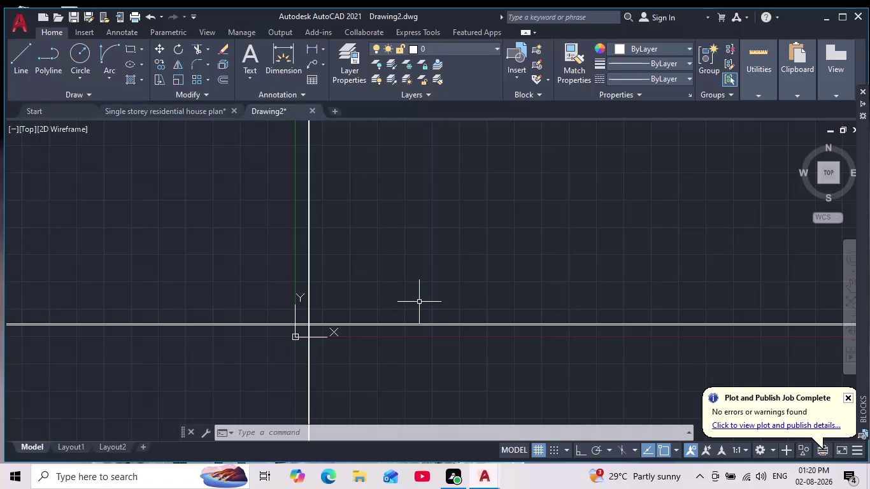
Offset the horizontal base line 7300 upward to create the opposite outer wall.
scroll(down, 3)
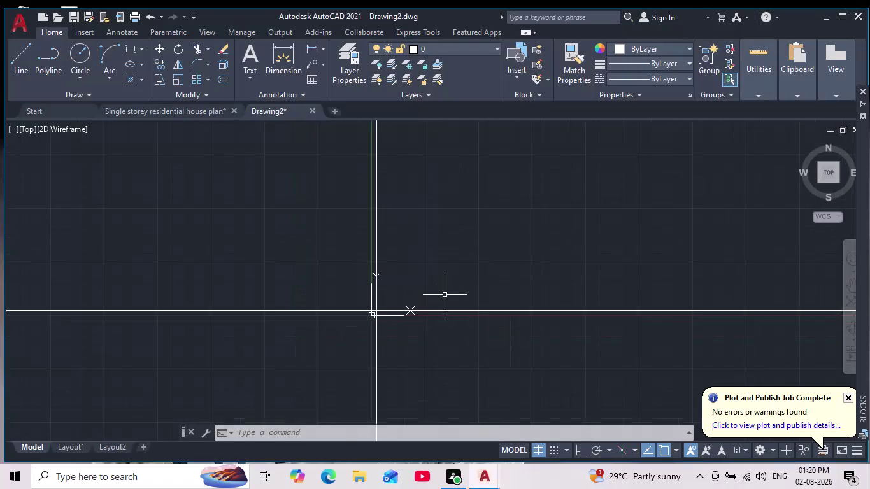
scroll(up, 3)
scroll(up, 3)
middle_drag(444, 293, 394, 293)
key(o)
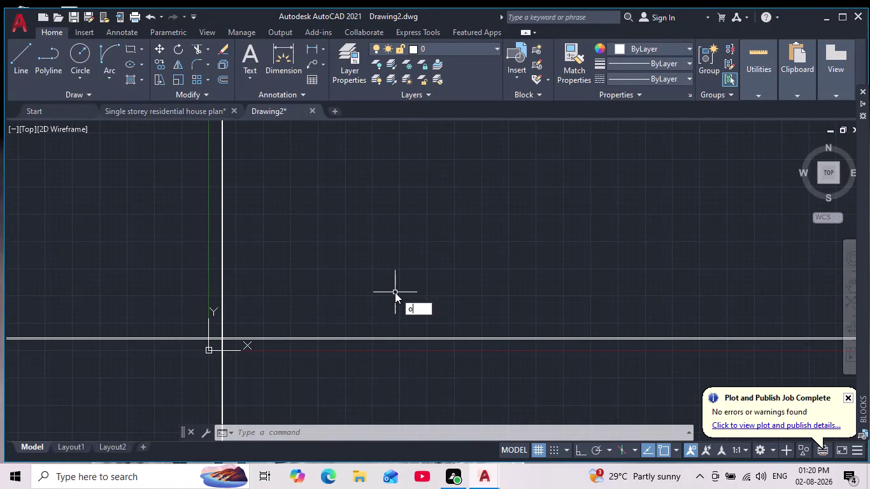
key(Return)
text(7.3)
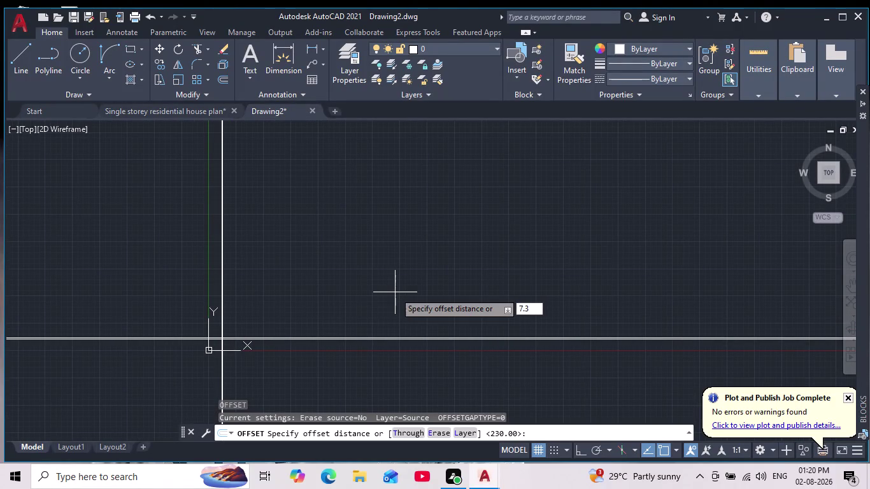
key(BackSpace)
key(BackSpace)
text(300)
key(Return)
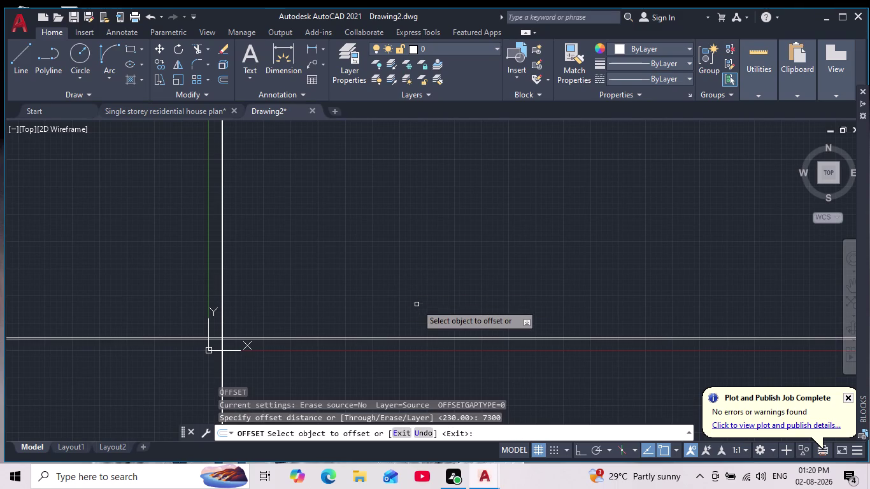
scroll(up, 3)
click(430, 383)
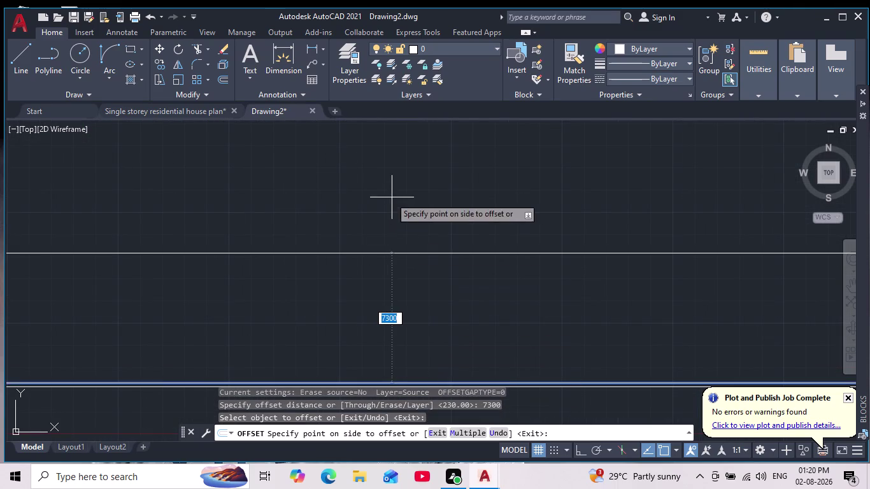
click(392, 201)
scroll(down, 3)
scroll(up, 3)
middle_drag(274, 237, 315, 262)
scroll(down, 3)
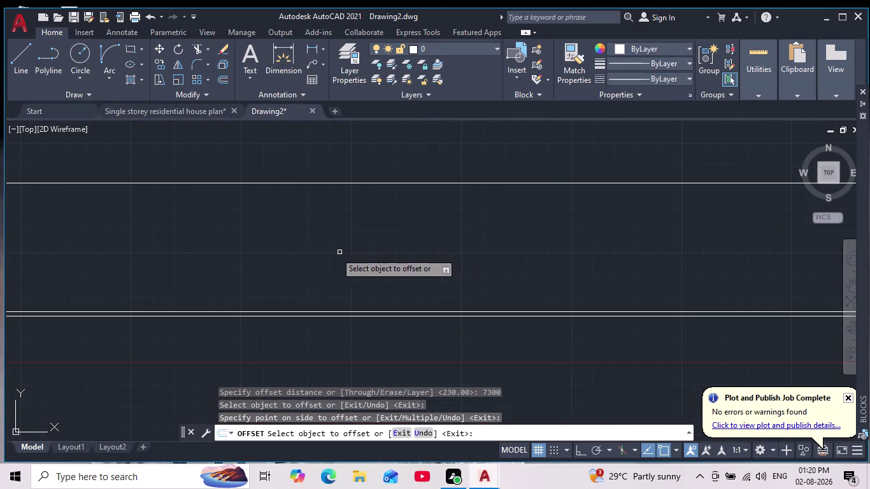
middle_drag(219, 251, 262, 252)
middle_drag(92, 263, 120, 271)
scroll(down, 3)
scroll(up, 3)
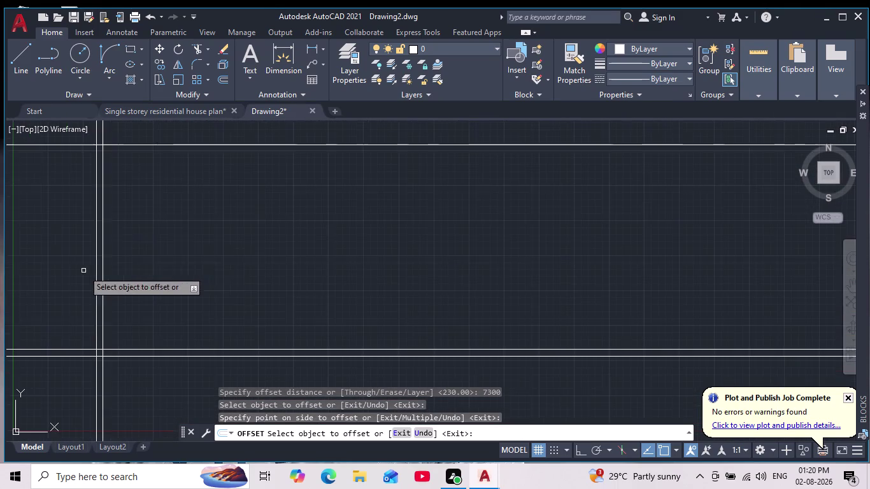
middle_drag(141, 239, 221, 224)
scroll(down, 3)
scroll(up, 3)
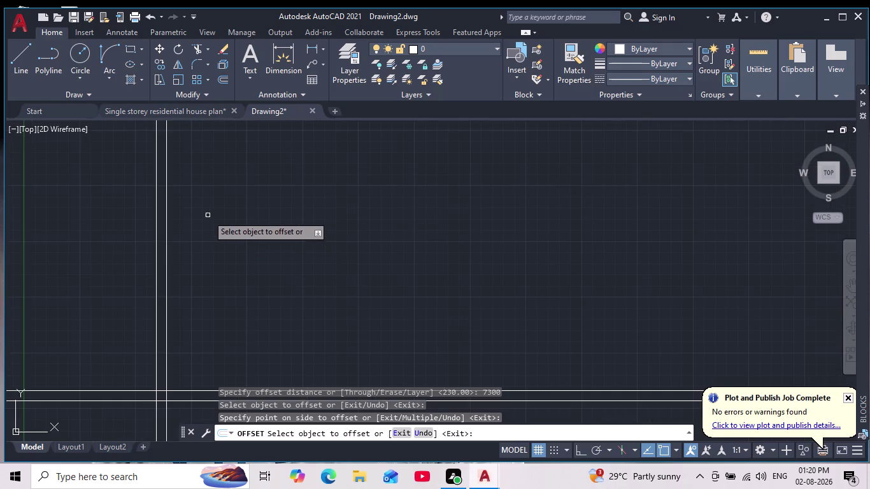
scroll(down, 3)
scroll(up, 3)
middle_drag(239, 214, 247, 256)
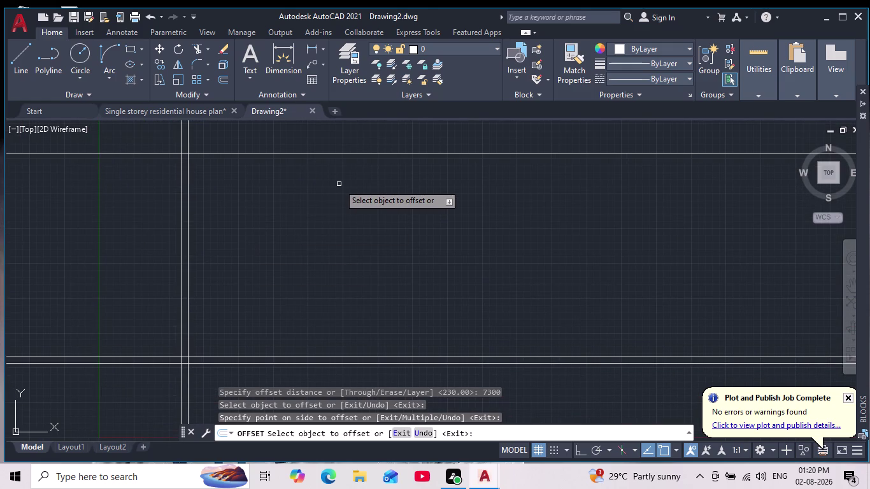
key(Return)
Offset the top wall line 230 inward to give the wall its thickness.
key(Return)
text(230)
key(Return)
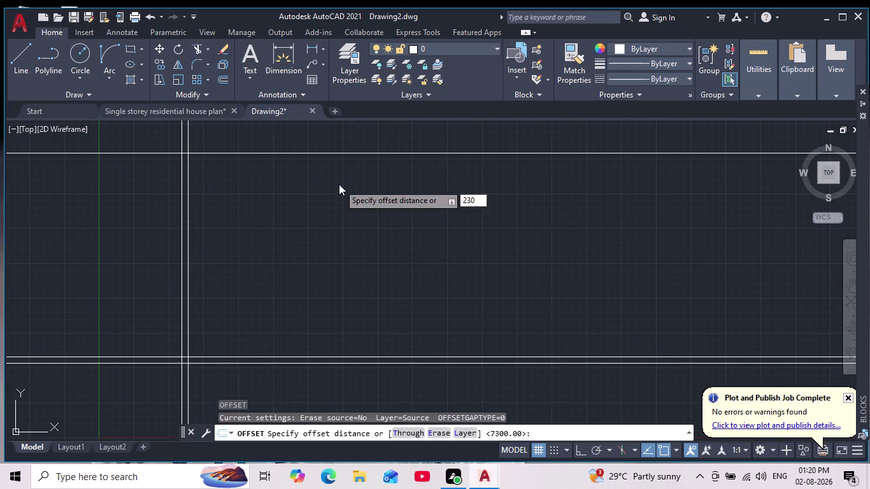
click(360, 153)
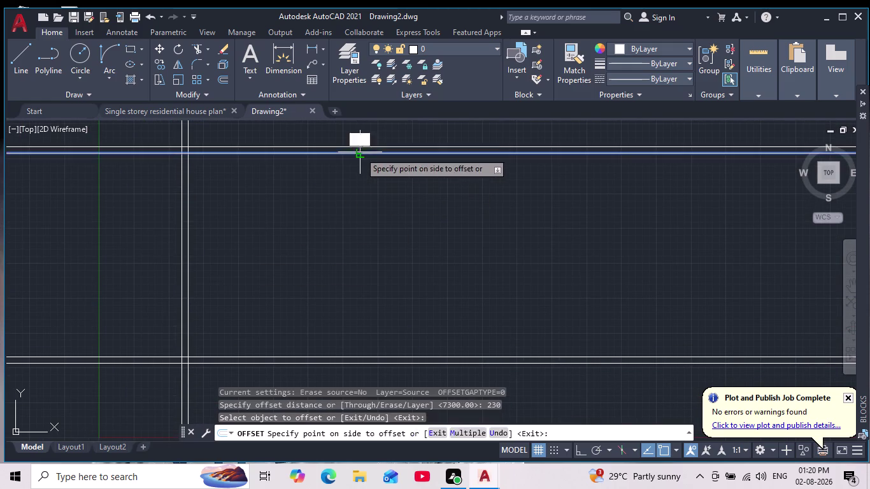
click(360, 137)
middle_drag(368, 160, 364, 223)
scroll(down, 3)
key(Escape)
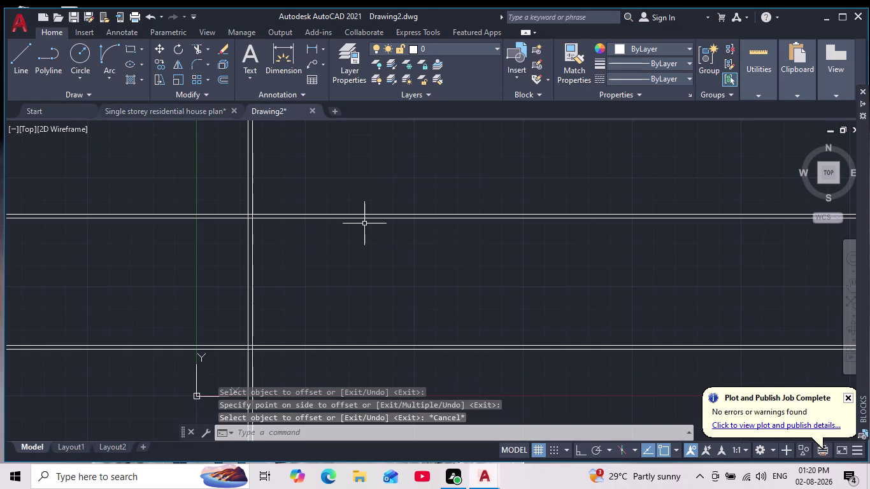
key(Escape)
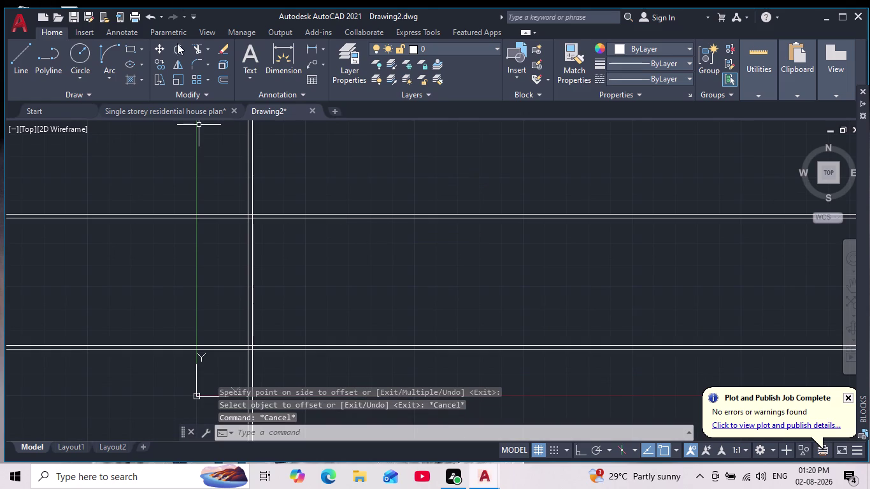
Fillet the inner and outer bottom-left wall corners with zero radius.
click(196, 64)
middle_click(189, 52)
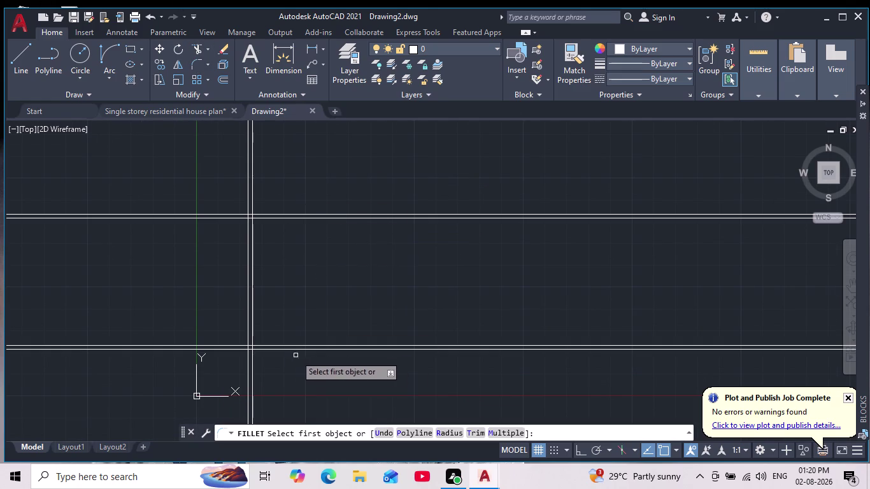
scroll(up, 3)
click(214, 347)
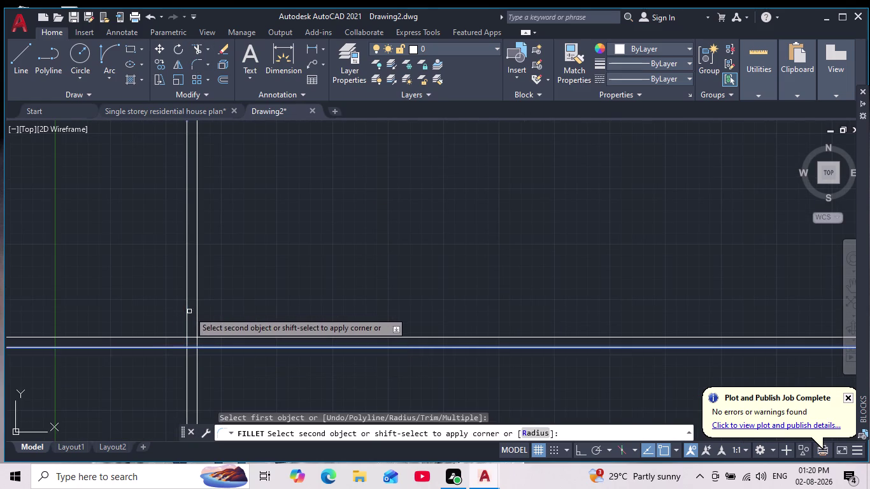
click(188, 310)
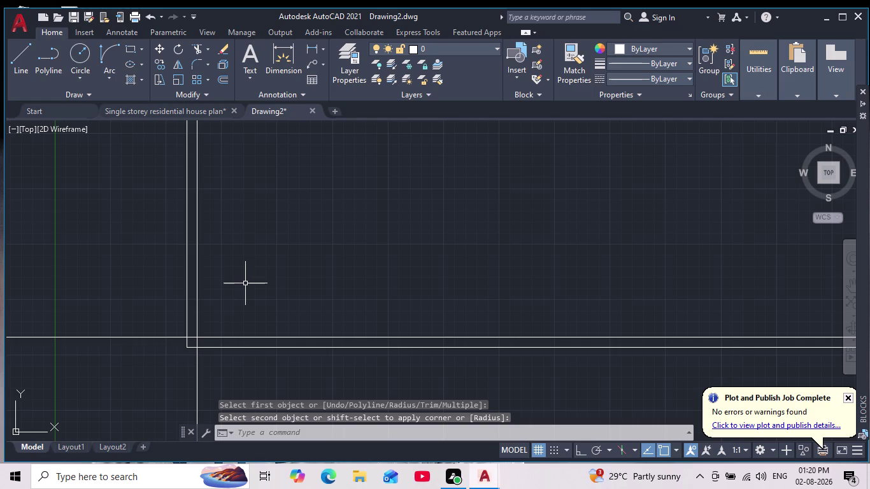
key(space)
click(239, 338)
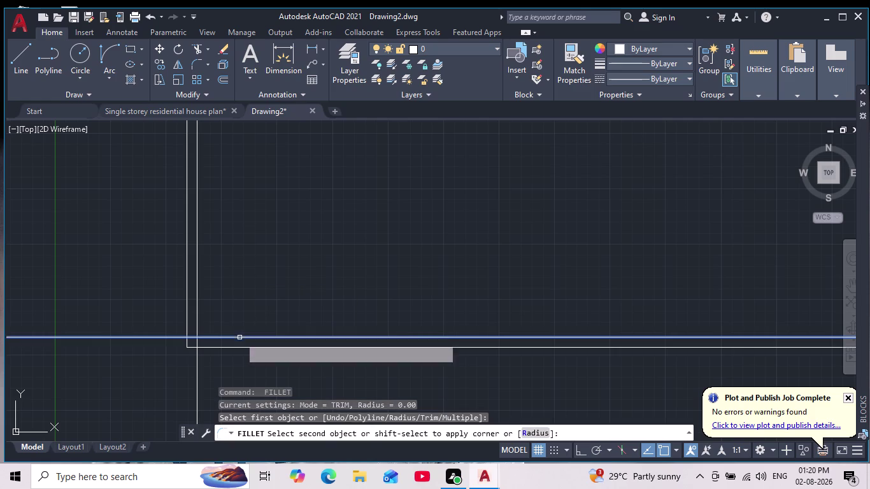
click(195, 300)
Fillet the outer and inner top-left wall corners with zero radius.
middle_drag(229, 277, 245, 348)
scroll(down, 3)
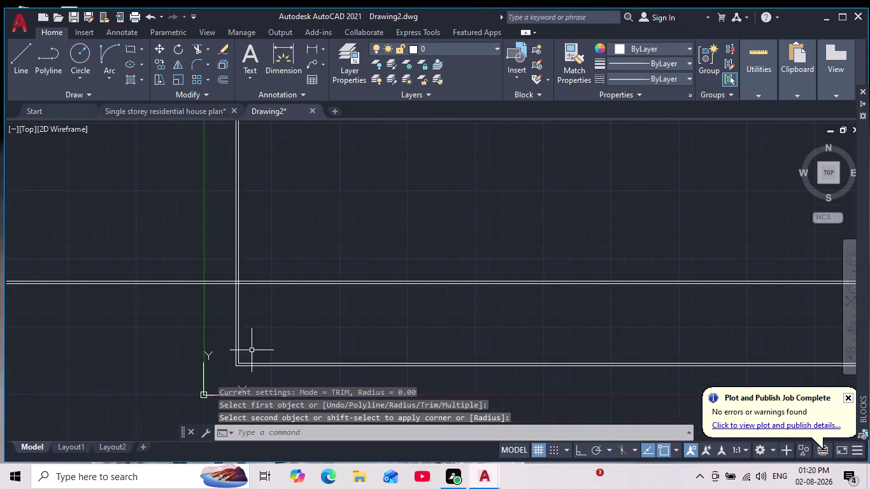
scroll(up, 3)
key(space)
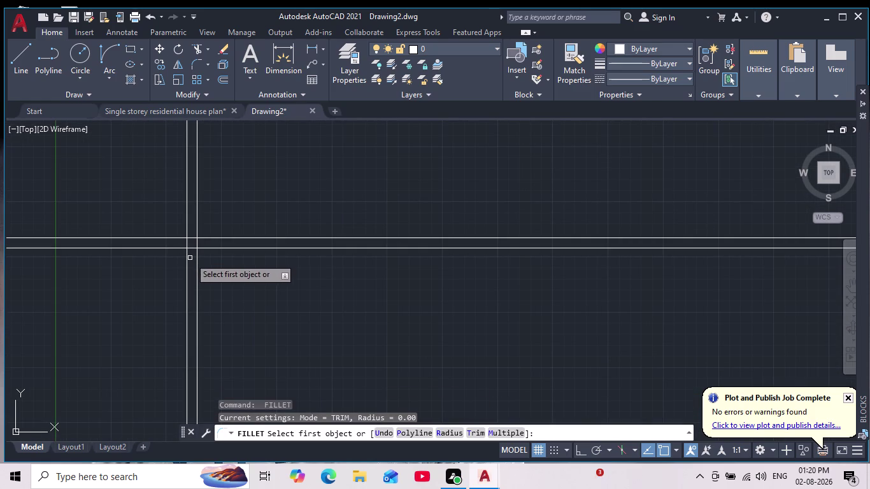
click(187, 265)
click(214, 238)
key(space)
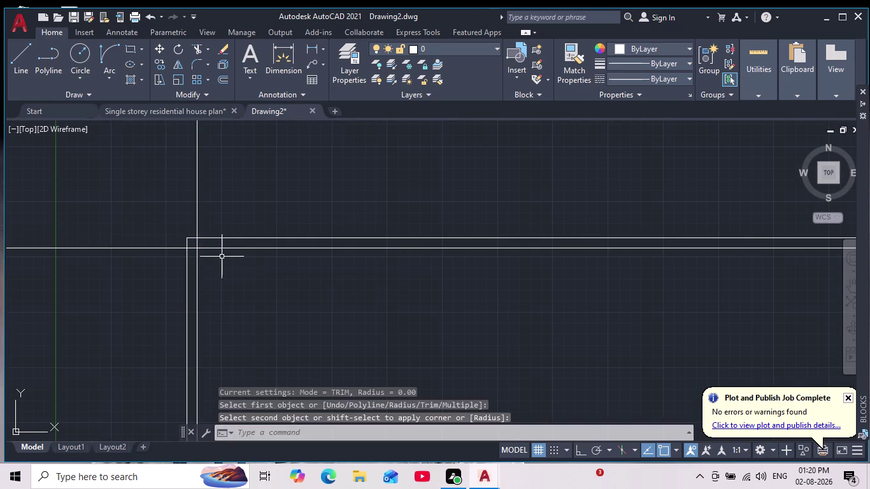
click(196, 264)
click(211, 247)
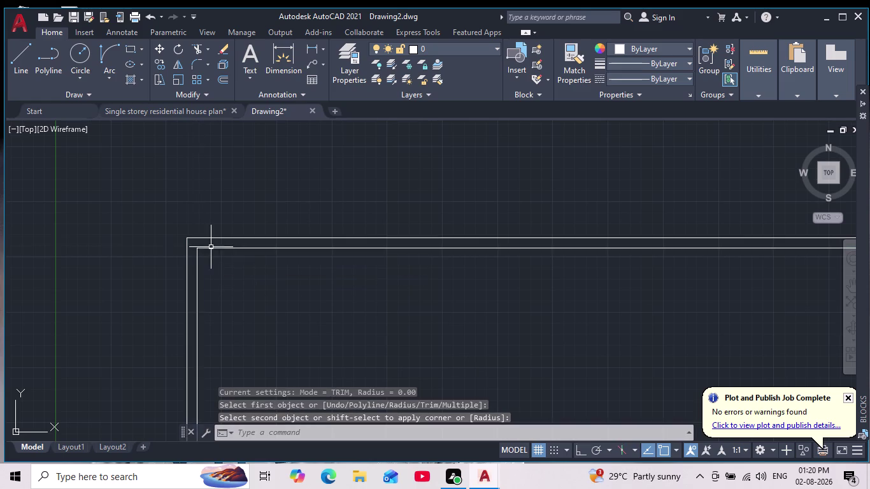
Exit Fillet and bring the whole double-wall outline into view.
scroll(up, 3)
scroll(down, 3)
scroll(up, 3)
middle_drag(299, 284, 285, 273)
scroll(down, 3)
scroll(down, 3)
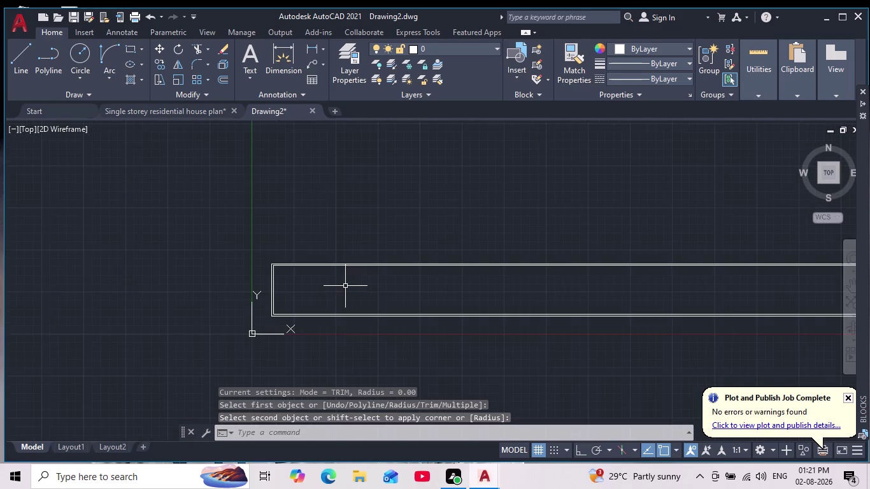
middle_drag(345, 286, 338, 265)
scroll(up, 3)
key(Escape)
key(Escape)
scroll(down, 3)
scroll(up, 3)
middle_drag(297, 279, 364, 238)
scroll(down, 3)
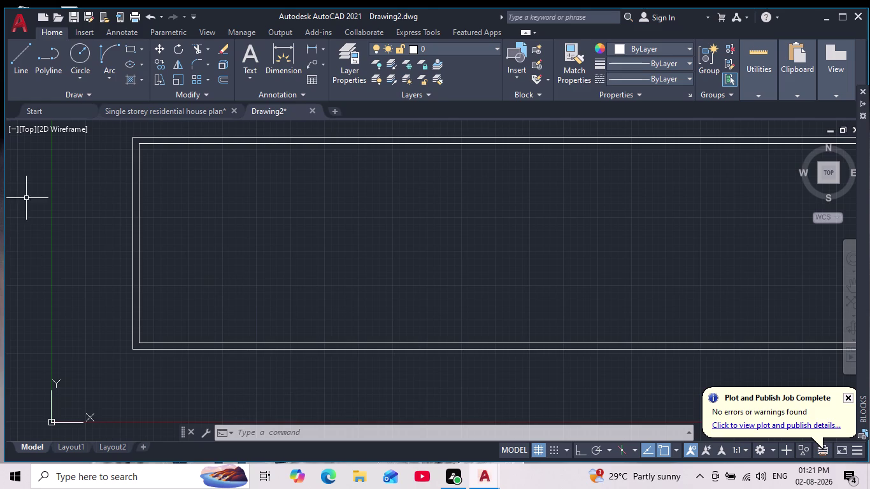
click(16, 61)
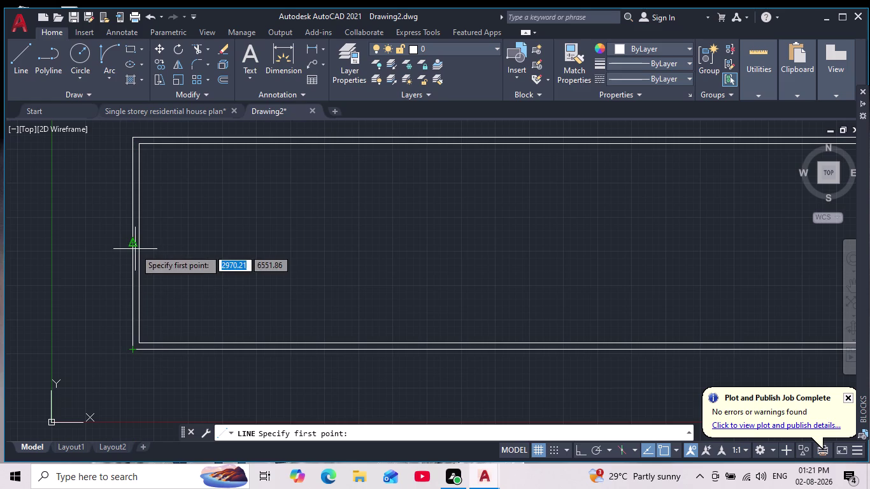
Draw a horizontal line from the left wall, 6100 above the bottom-left corner, with Ortho on.
click(131, 352)
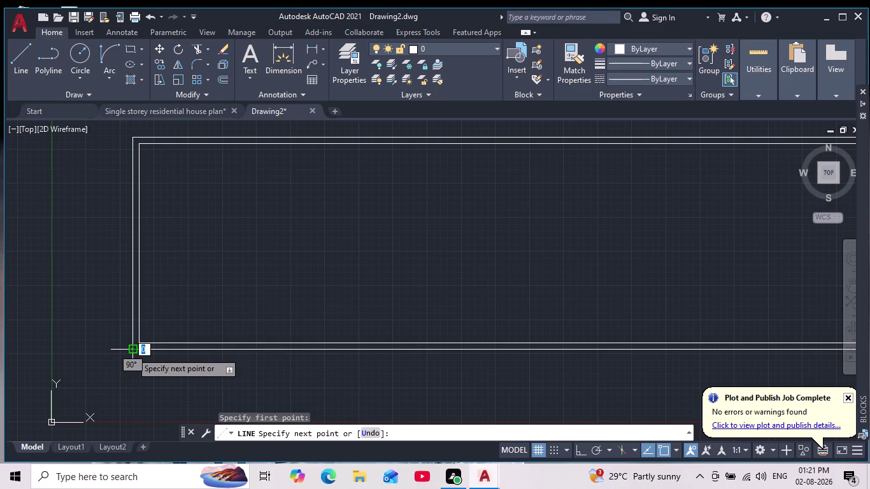
key(Escape)
key(Escape)
key(space)
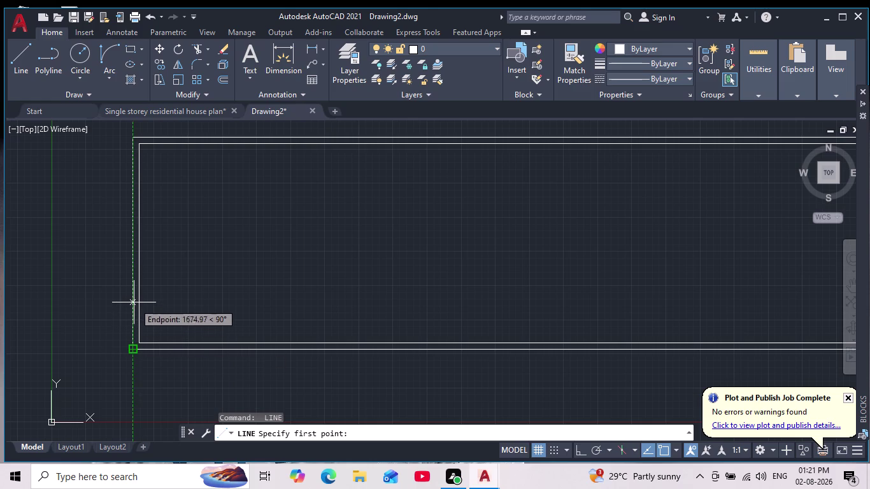
text(6100)
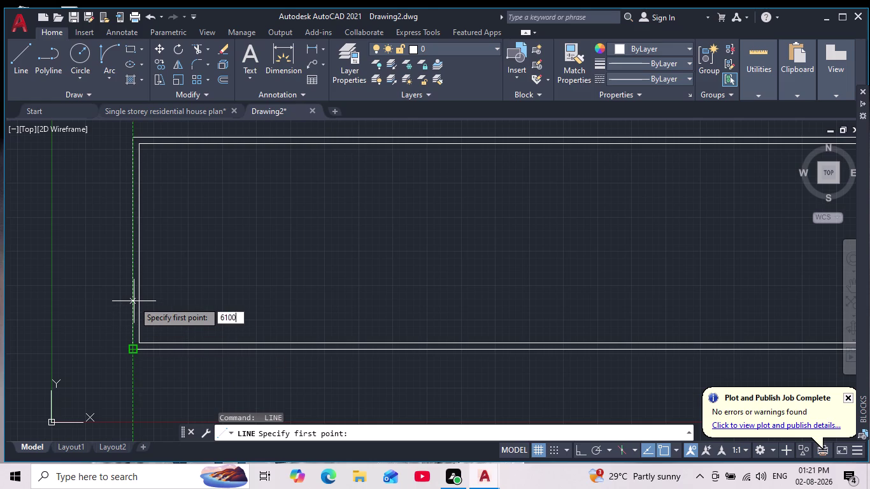
key(Return)
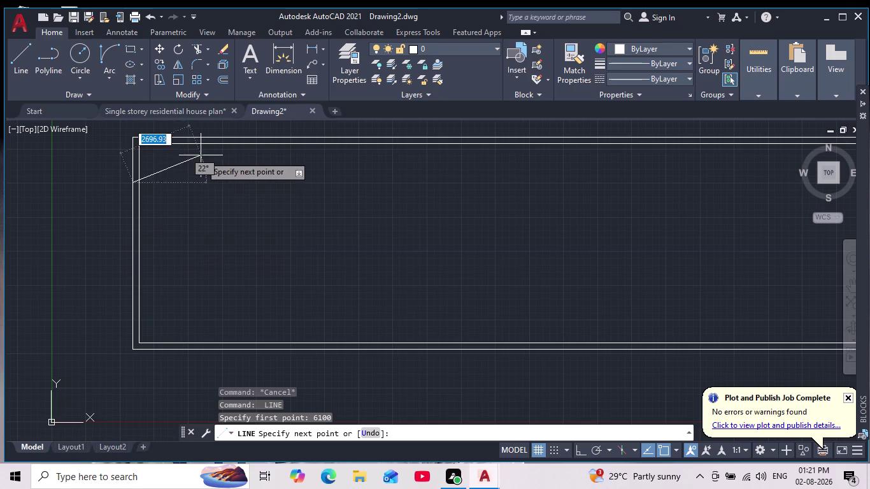
click(581, 448)
scroll(down, 3)
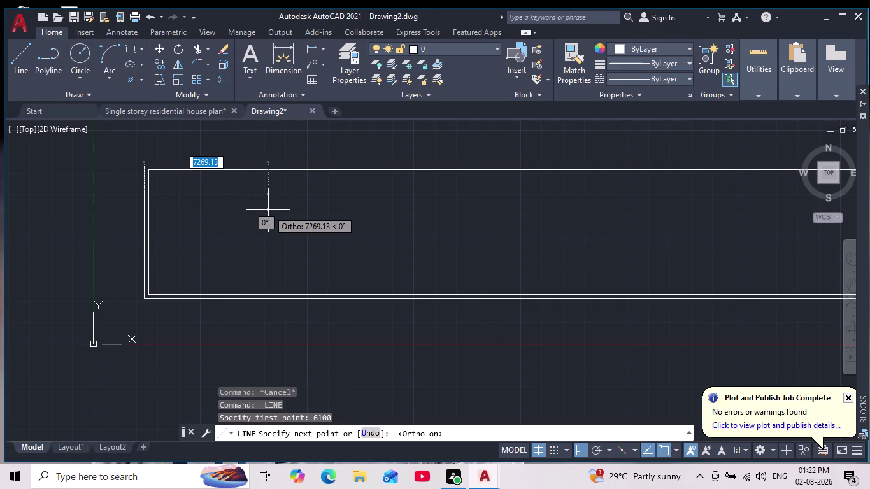
click(318, 192)
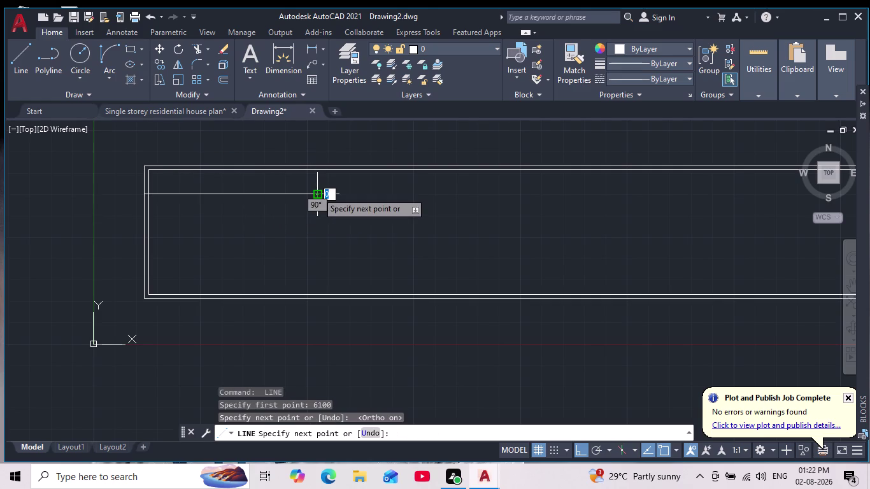
Offset the short horizontal wall line 115 downward to double it.
key(Escape)
key(o)
key(Return)
text(1)
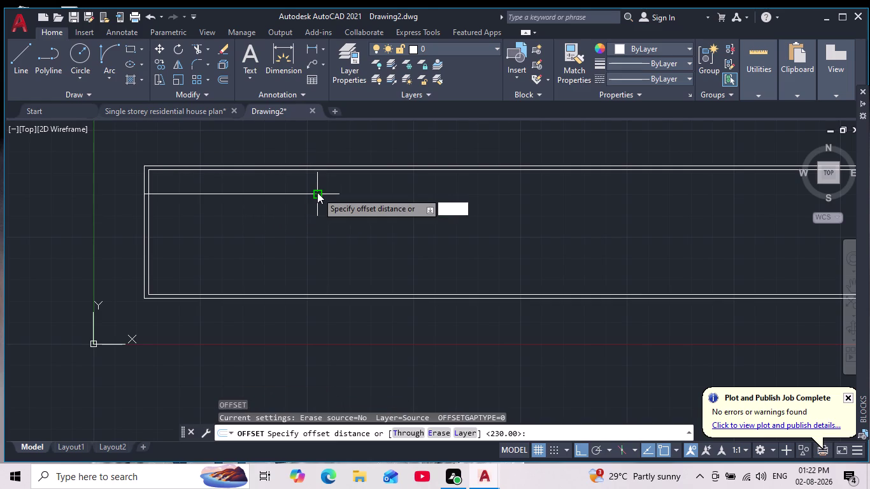
text(15)
key(Return)
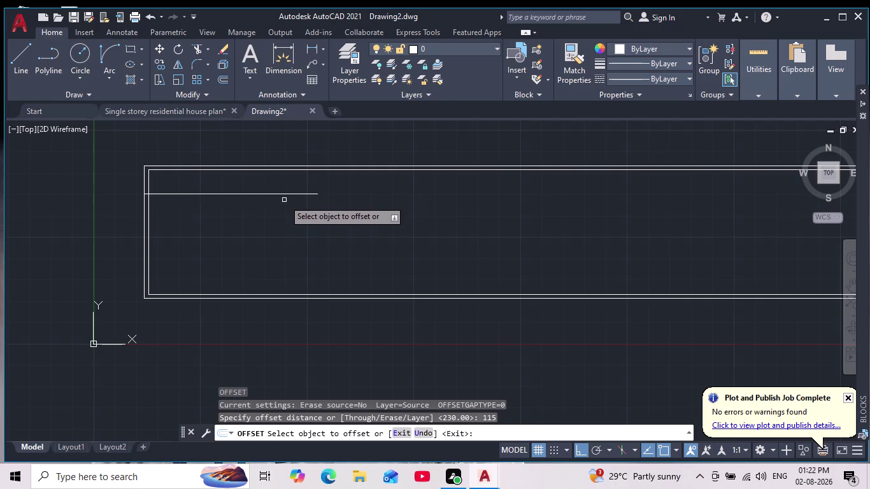
click(281, 194)
click(290, 212)
scroll(down, 3)
scroll(up, 3)
key(Escape)
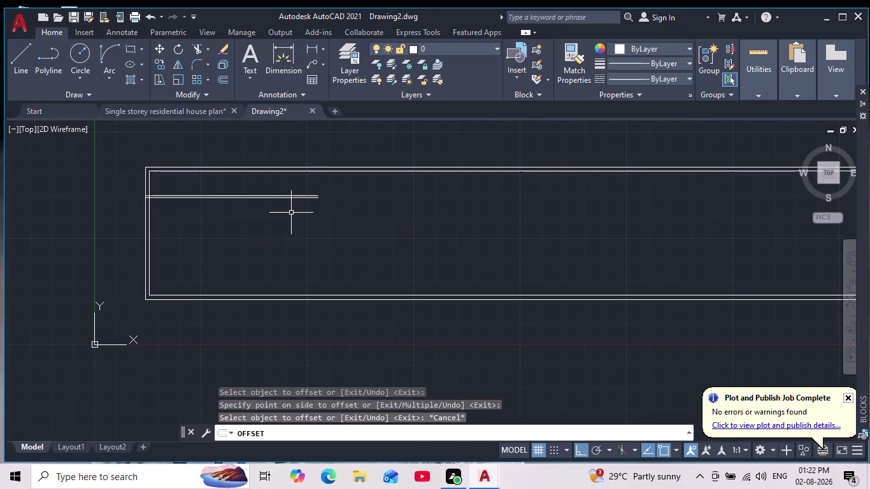
key(Escape)
key(Escape)
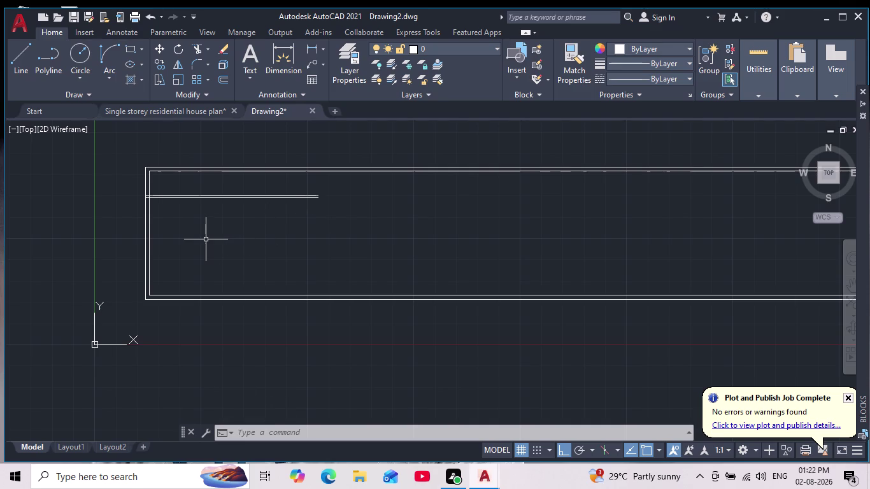
Offset the inner left wall 3053 to the right for a vertical interior wall.
key(o)
key(Return)
key(3)
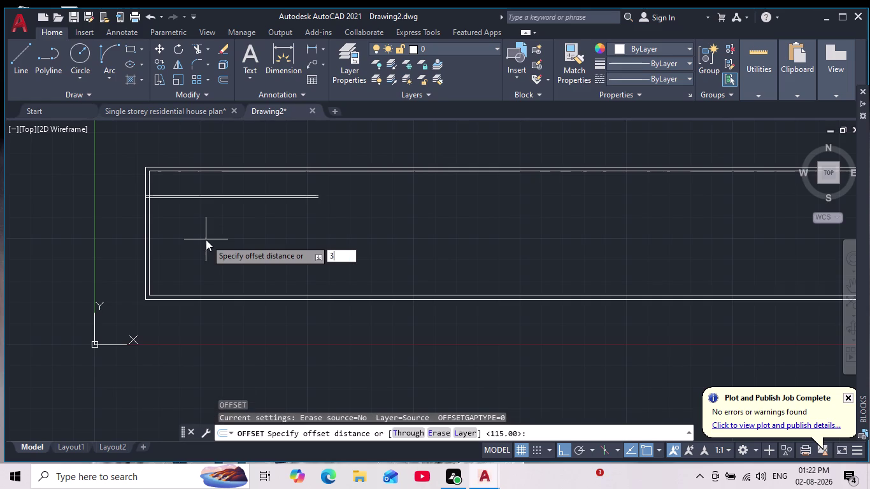
text(053)
key(Return)
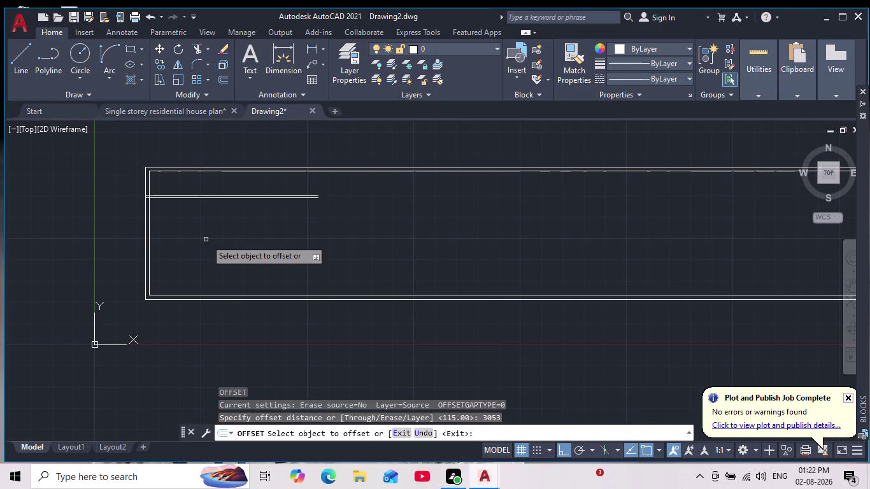
click(144, 273)
scroll(up, 3)
middle_drag(254, 257, 266, 257)
scroll(down, 3)
click(258, 258)
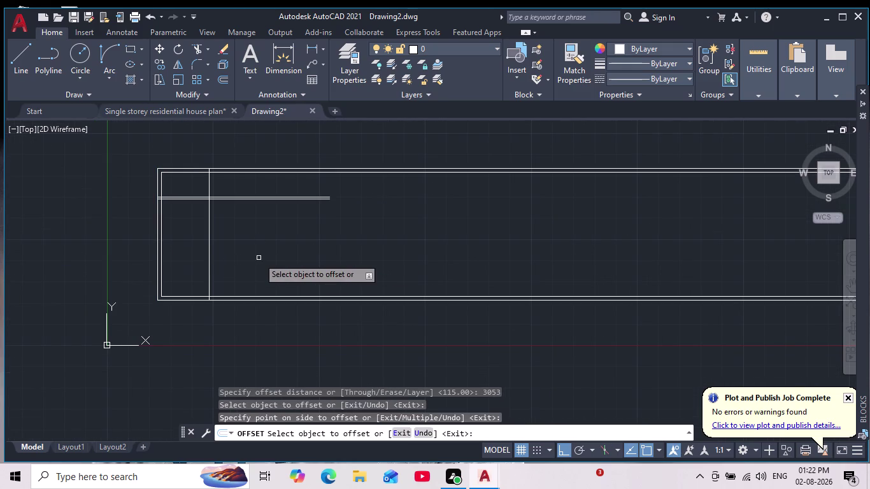
scroll(up, 3)
middle_drag(246, 258, 287, 249)
scroll(down, 3)
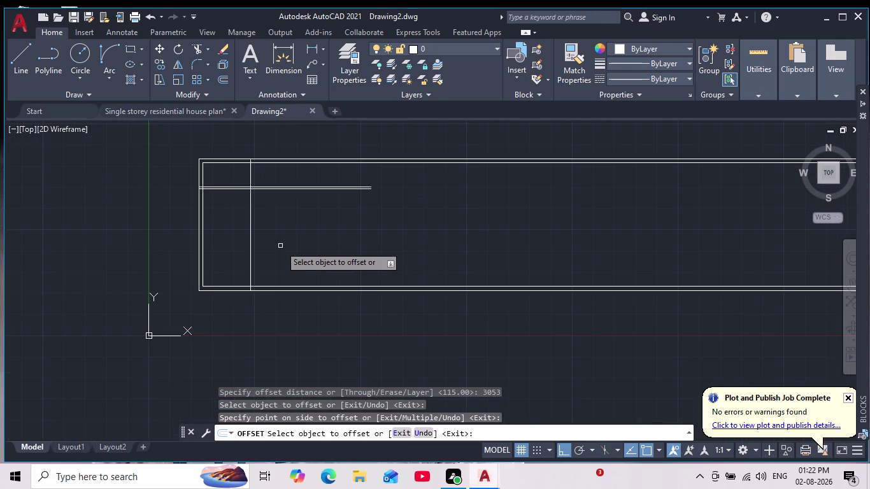
scroll(up, 3)
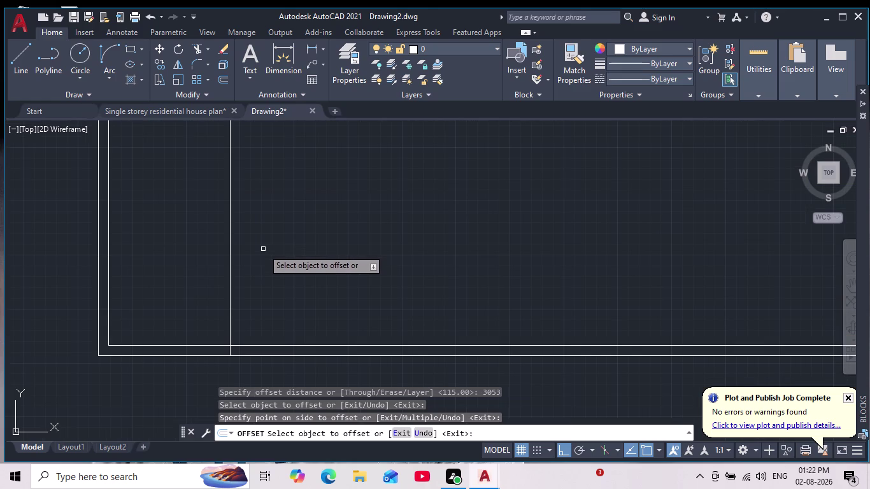
Offset the new vertical wall line 115 to make it a double wall.
key(Escape)
key(Return)
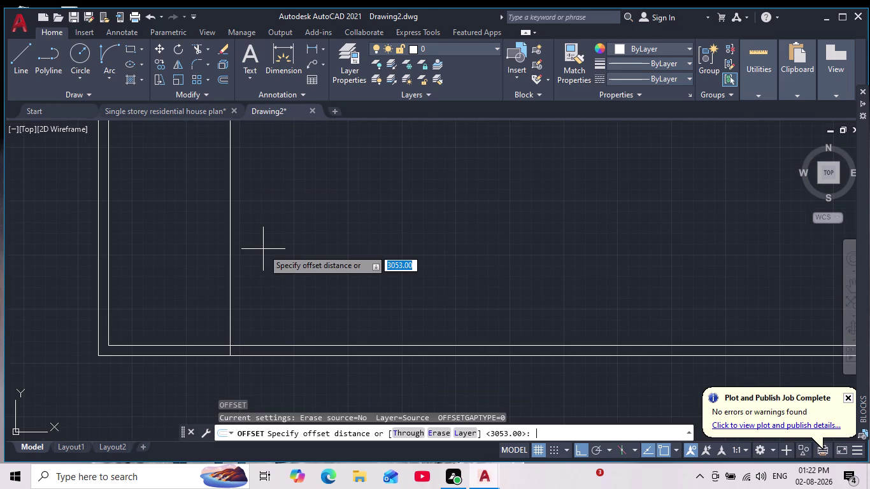
text(115)
key(Return)
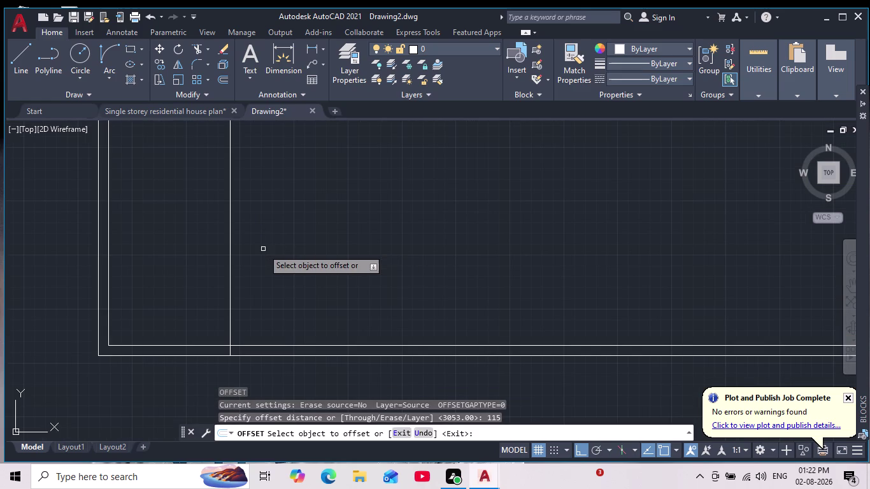
click(229, 303)
click(214, 304)
scroll(down, 3)
scroll(up, 3)
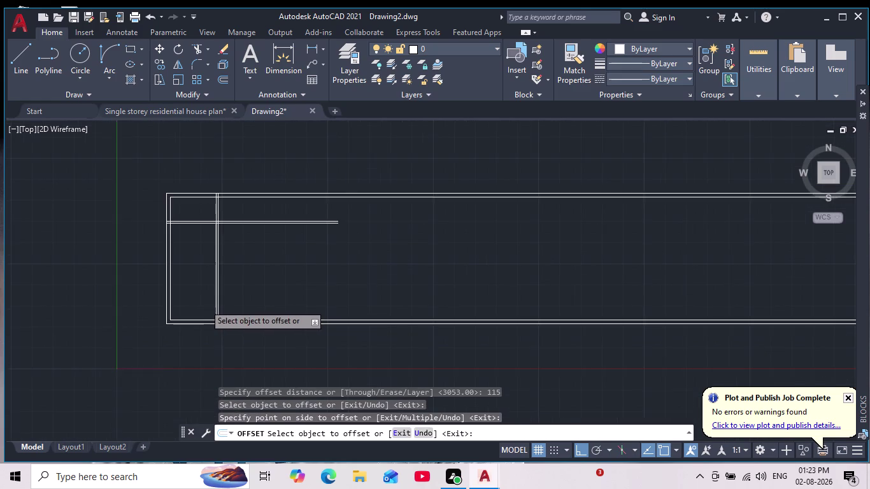
key(Escape)
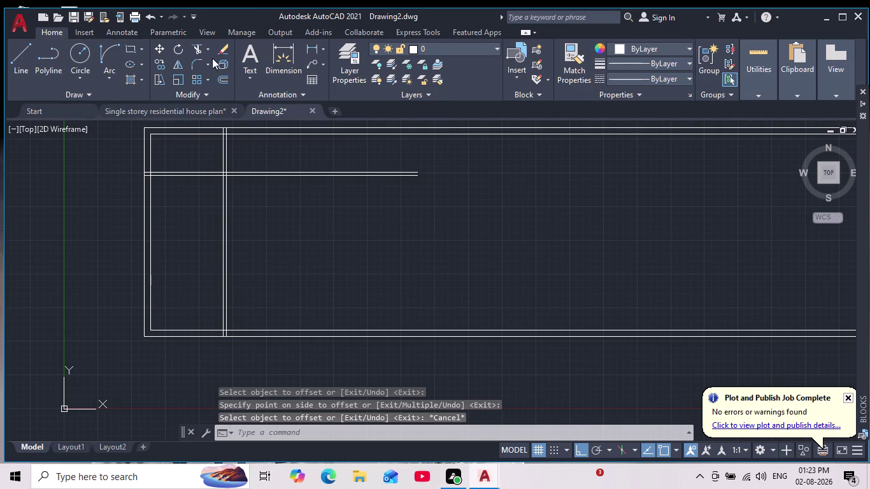
Trim the overlapping wall lines at the left-end interior wall junctions using fence cuts.
click(200, 48)
scroll(up, 3)
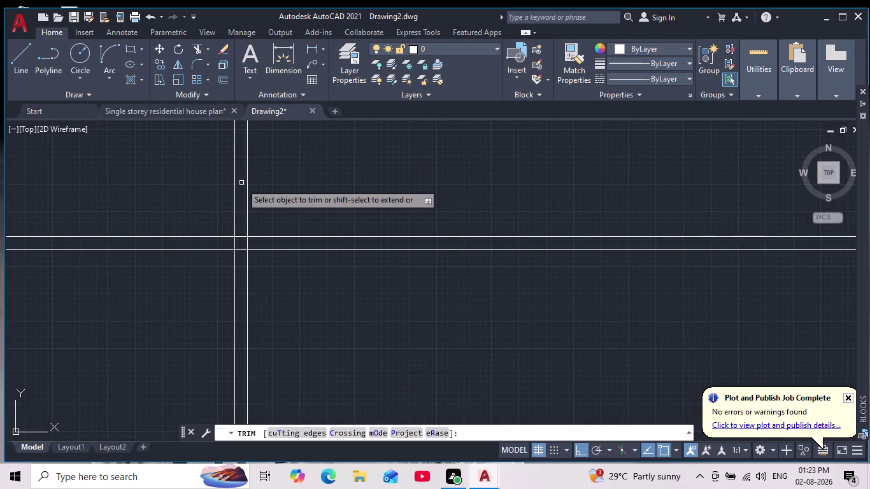
drag(283, 222, 296, 259)
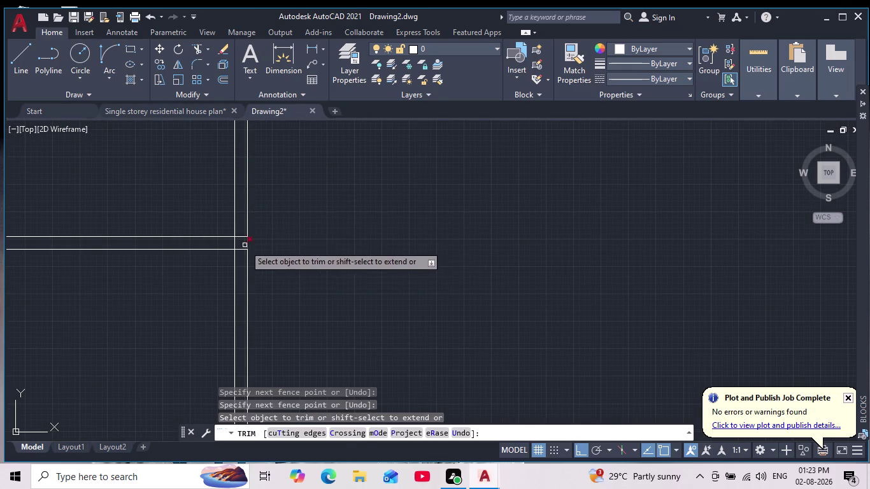
scroll(up, 3)
drag(236, 213, 248, 308)
drag(195, 252, 205, 244)
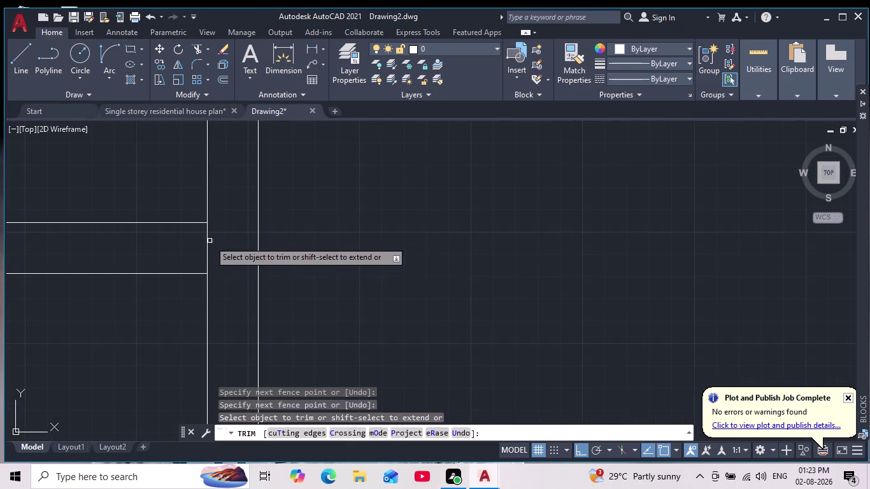
drag(209, 240, 195, 249)
scroll(down, 3)
middle_drag(286, 254, 288, 234)
scroll(down, 3)
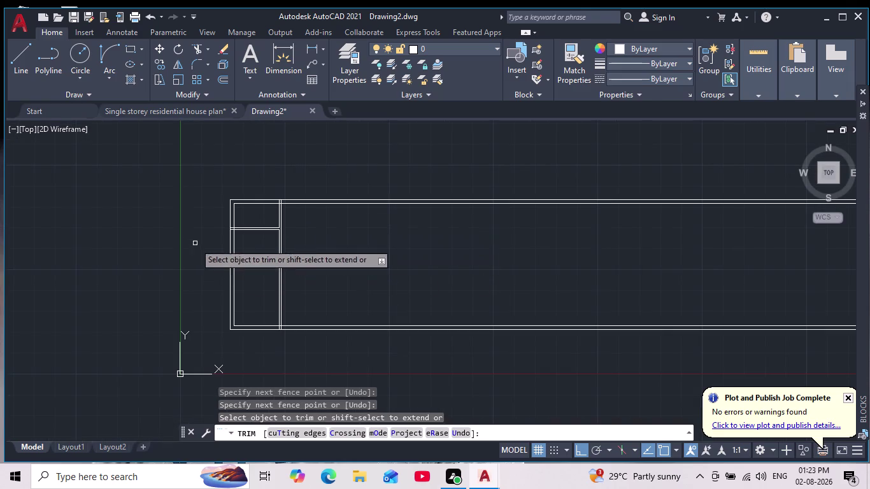
scroll(up, 3)
scroll(up, 3)
drag(189, 277, 200, 359)
drag(203, 324, 205, 324)
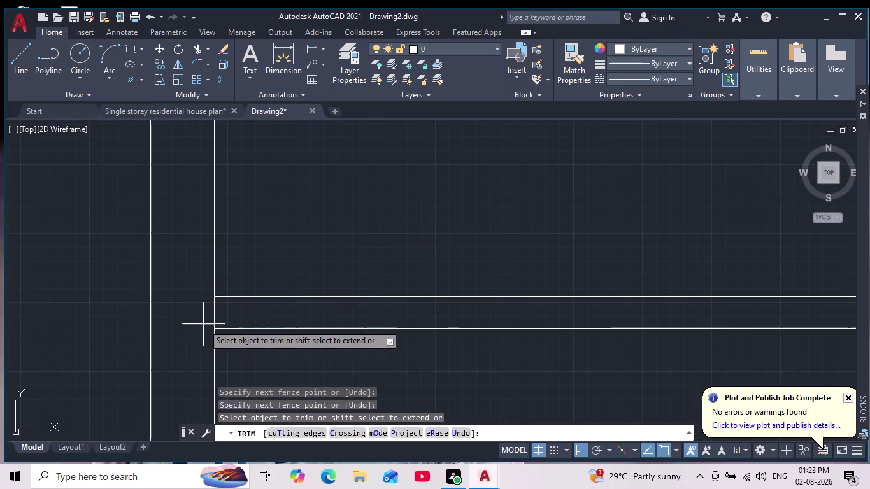
drag(204, 323, 240, 314)
scroll(down, 3)
scroll(up, 3)
drag(488, 166, 494, 165)
click(381, 188)
drag(410, 194, 410, 225)
scroll(down, 3)
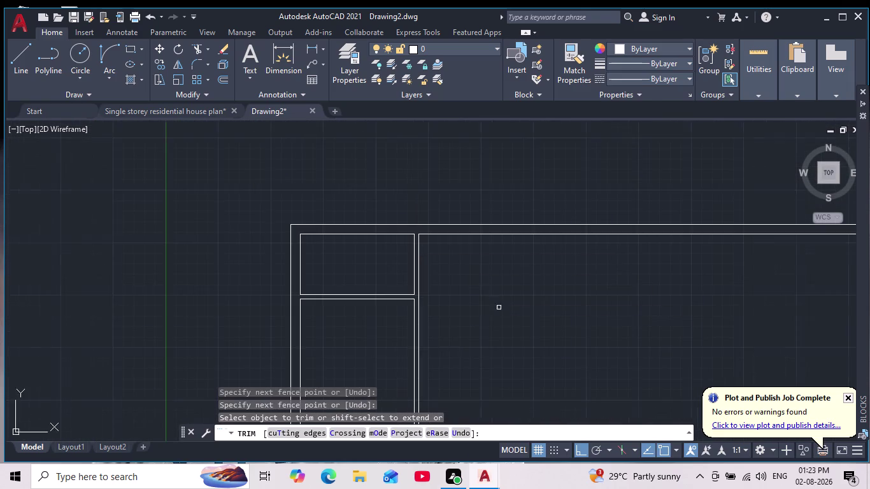
Trim the crossing lines where the interior wall meets the bottom outer wall.
middle_drag(498, 308, 452, 193)
middle_drag(419, 286, 424, 234)
scroll(down, 3)
scroll(up, 3)
scroll(up, 3)
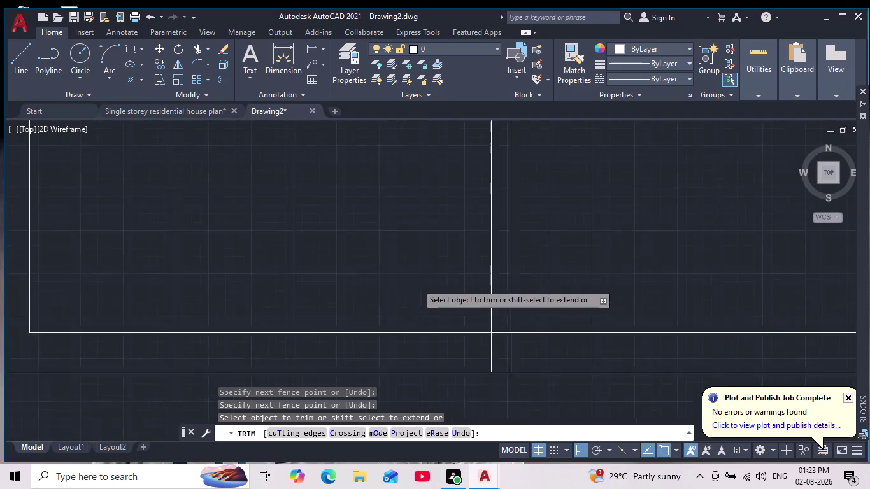
scroll(up, 3)
middle_drag(542, 352, 442, 220)
drag(407, 259, 515, 261)
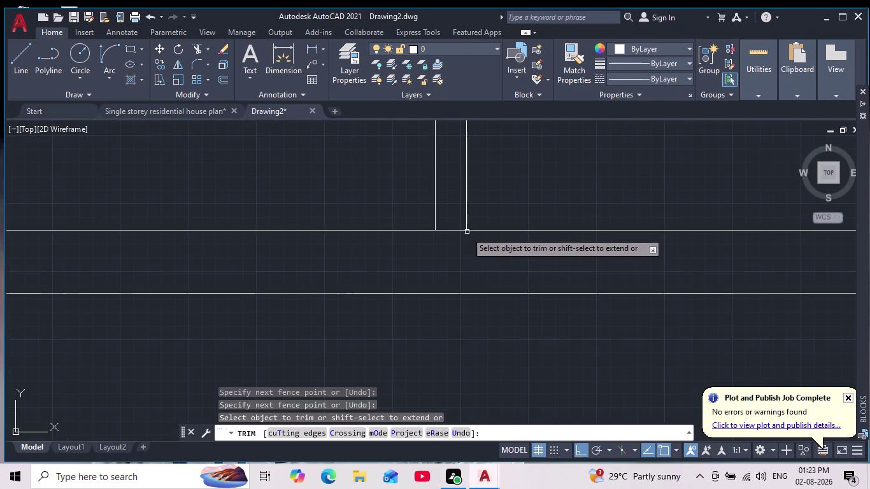
drag(449, 221, 451, 248)
scroll(down, 3)
Review the whole left end of the plan and end the trim command.
middle_drag(470, 364, 468, 378)
scroll(down, 3)
scroll(down, 3)
middle_drag(478, 235, 479, 234)
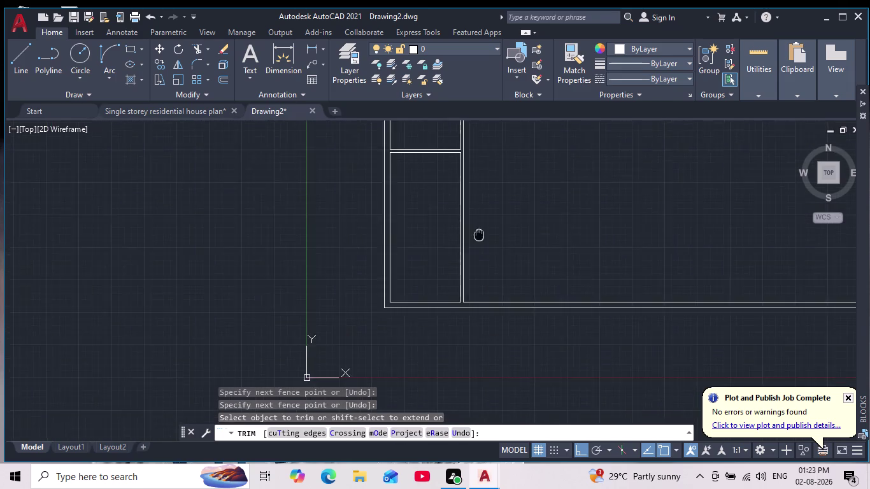
middle_drag(479, 234, 421, 296)
scroll(down, 3)
scroll(up, 3)
scroll(up, 3)
scroll(down, 3)
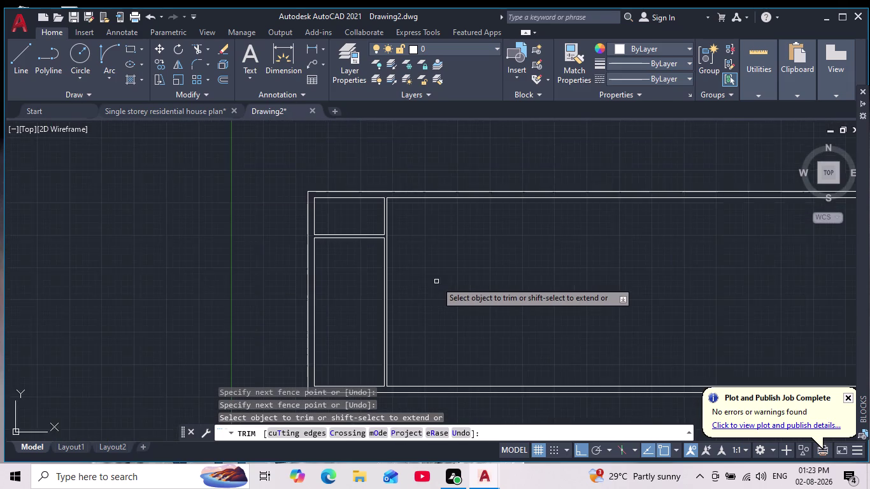
middle_drag(432, 272, 413, 245)
scroll(down, 3)
scroll(up, 3)
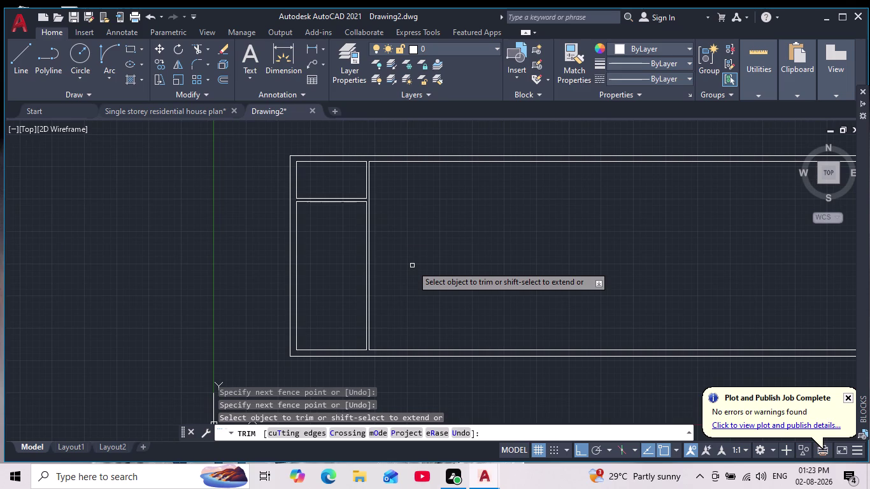
key(Escape)
key(Escape)
scroll(down, 3)
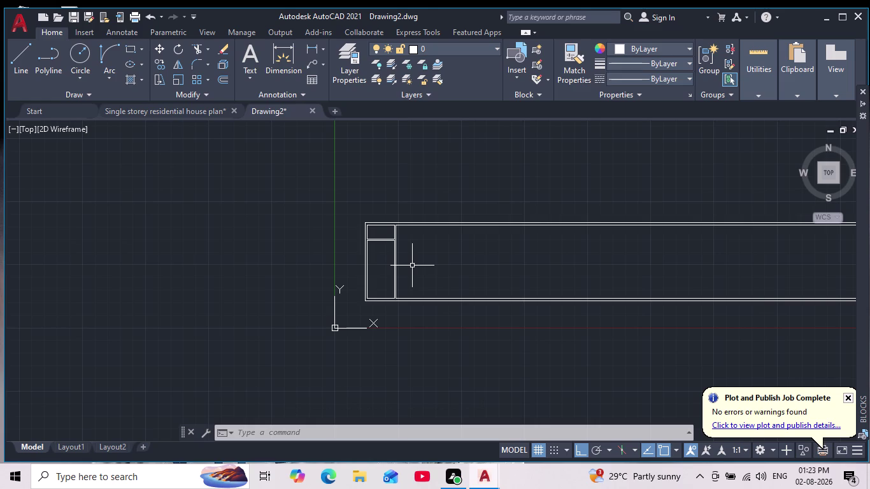
Offset the lower room's top wall line 1000 units downward.
scroll(up, 3)
scroll(up, 3)
middle_drag(329, 250, 329, 233)
scroll(down, 3)
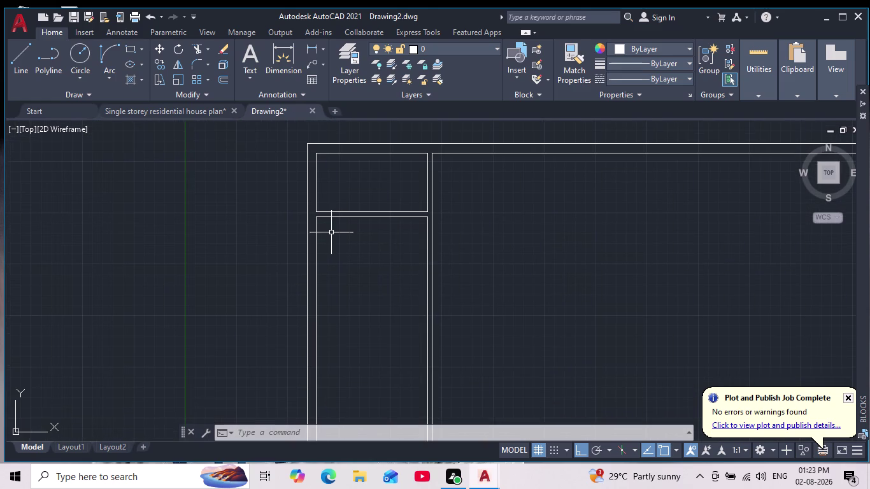
key(o)
key(Return)
text(10)
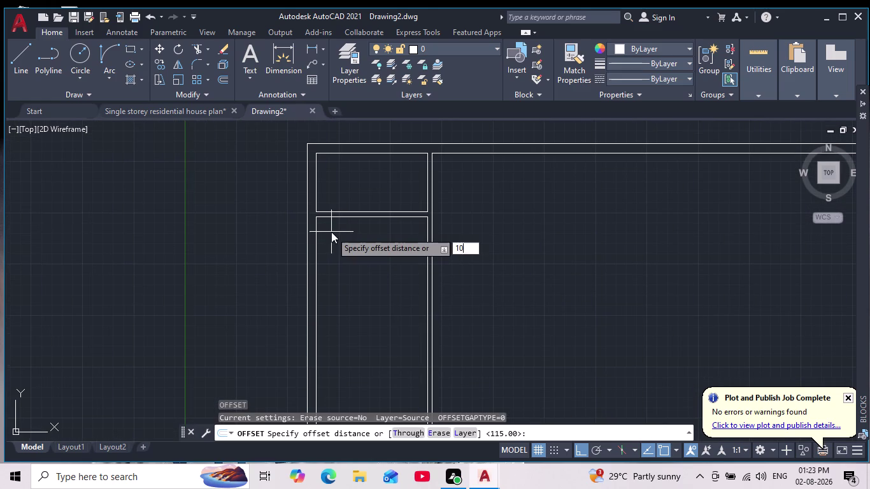
text(00)
key(Return)
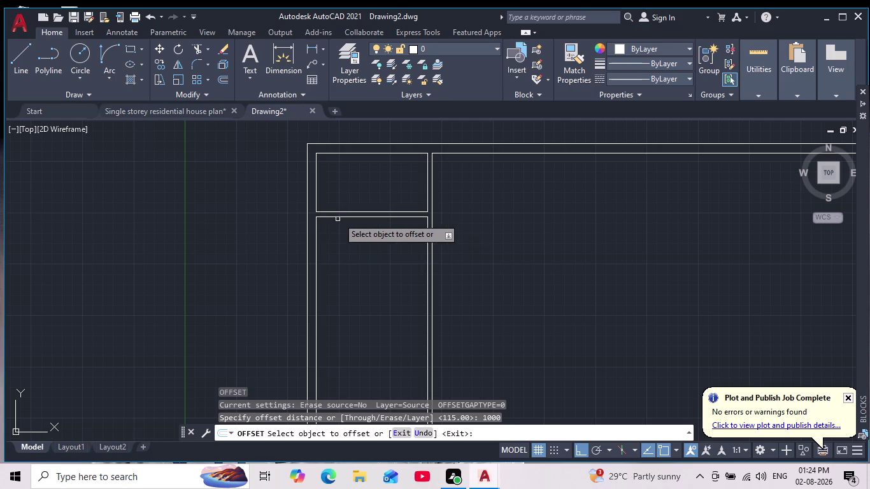
click(334, 215)
click(347, 286)
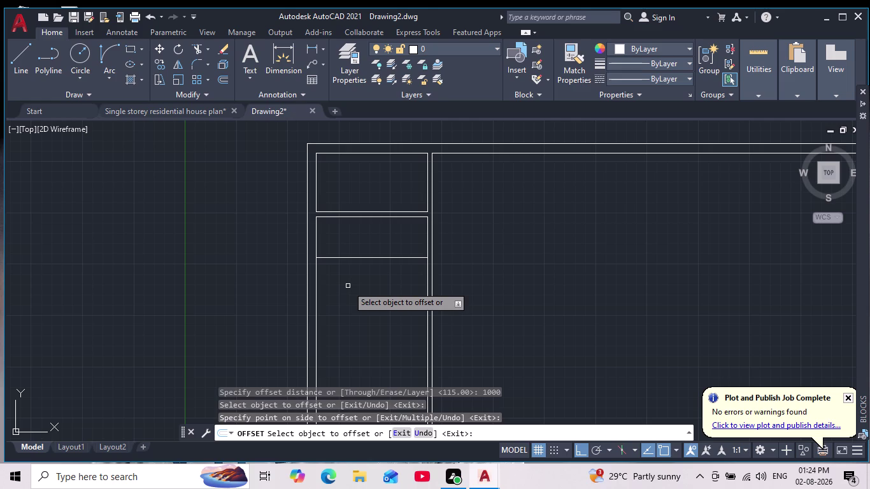
key(Return)
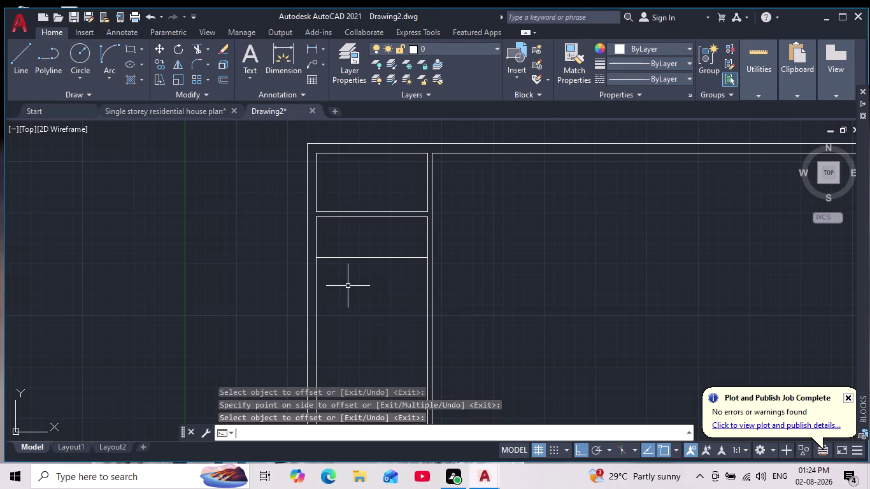
Offset the new line by 115 to create the thin double wall.
key(Return)
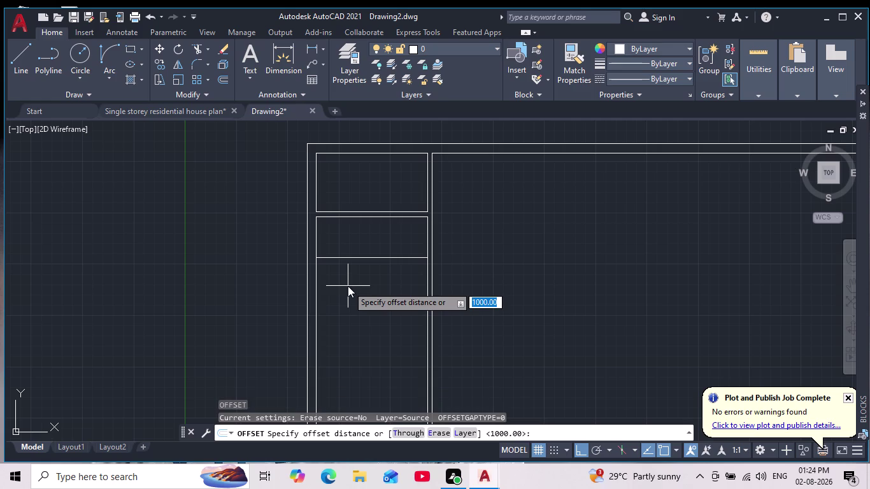
text(115)
key(Return)
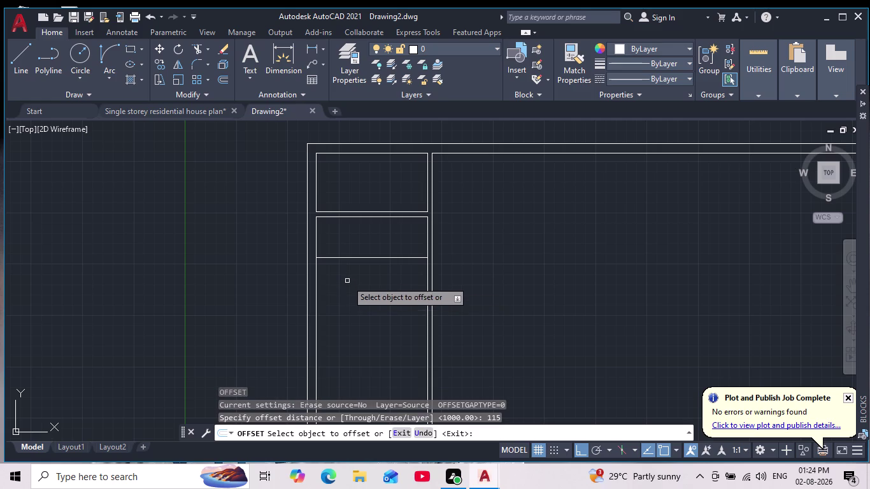
click(363, 259)
click(362, 266)
scroll(down, 3)
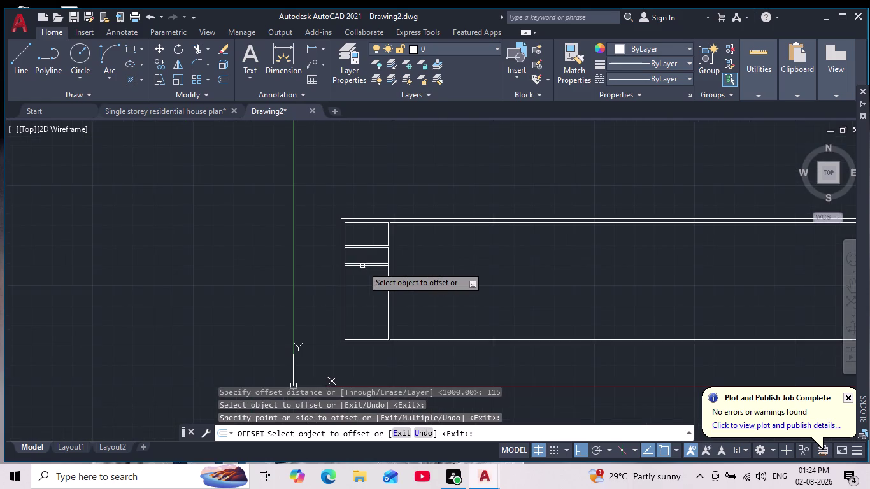
scroll(up, 3)
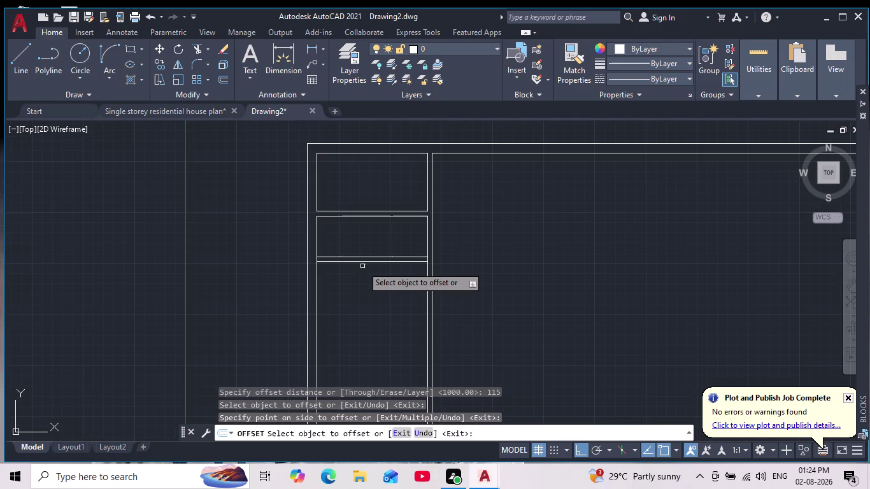
scroll(down, 3)
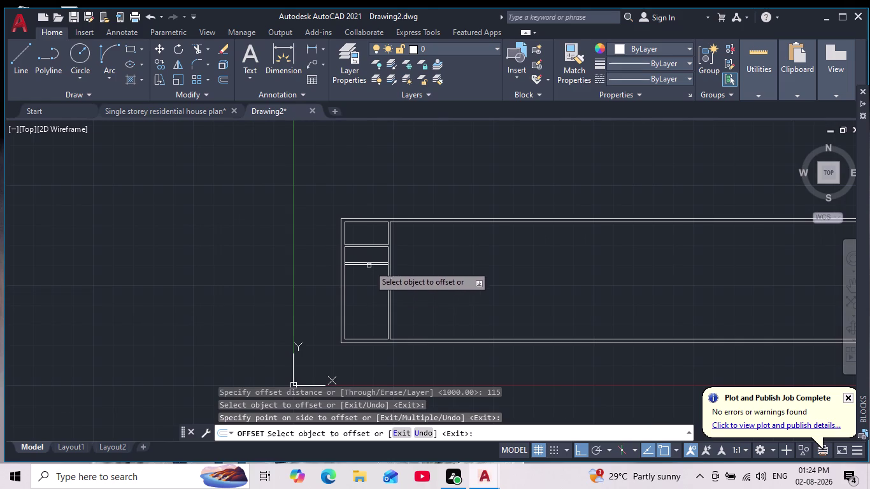
scroll(up, 3)
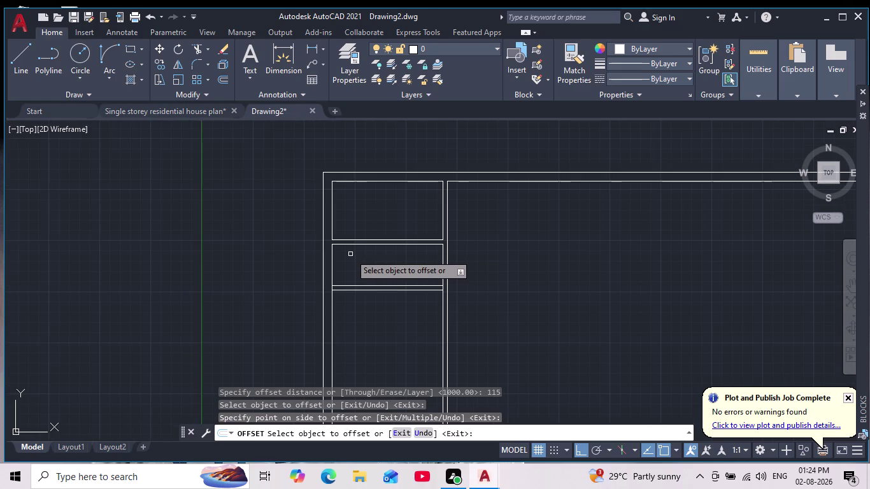
scroll(up, 3)
key(Escape)
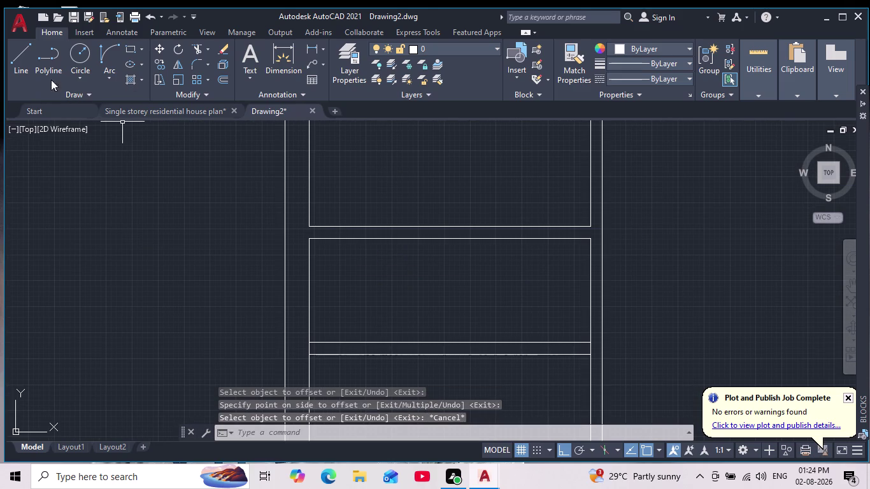
Try extending a wall line with EX, then cancel the command.
text(ex)
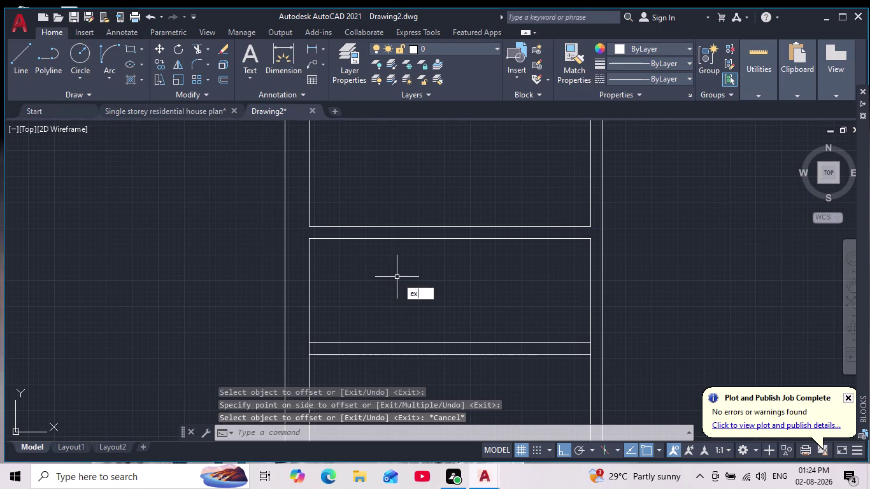
key(Return)
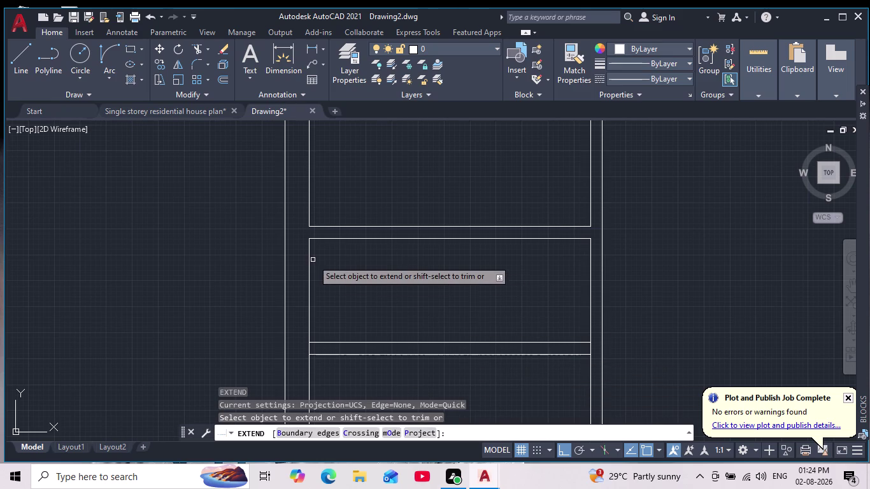
click(309, 258)
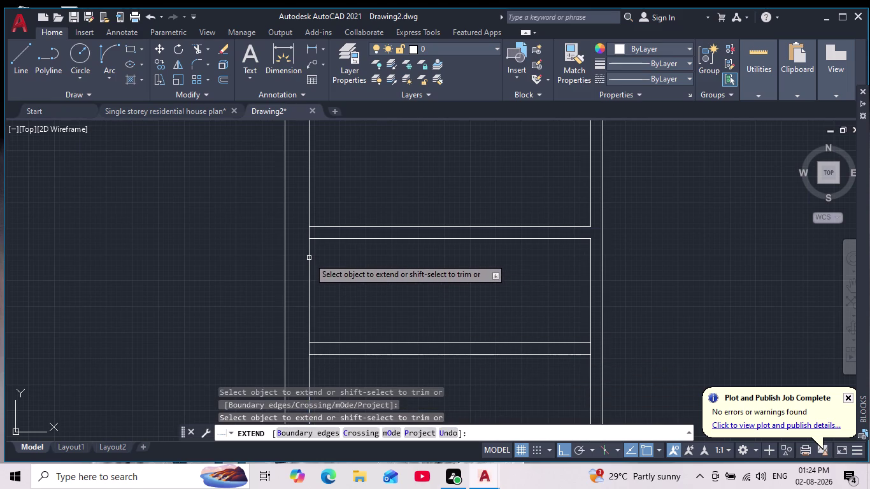
scroll(down, 3)
key(Escape)
scroll(up, 3)
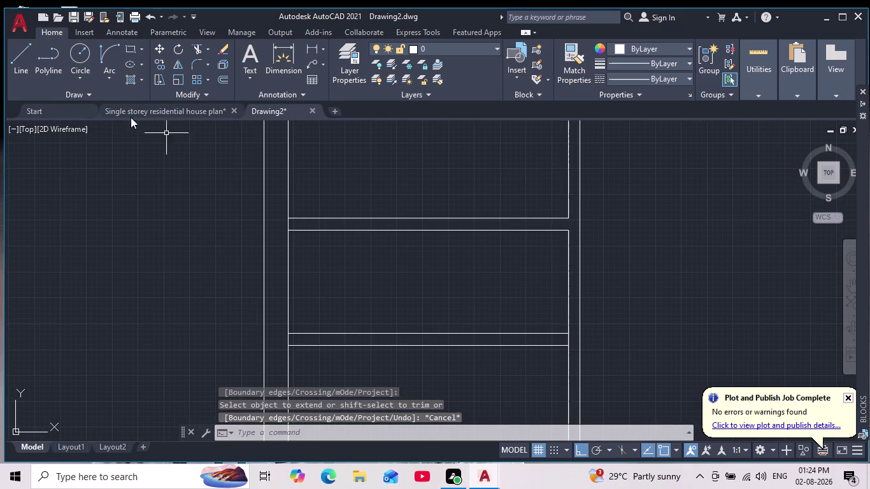
Draw the first door jamb across the thin wall, starting 100 units along.
click(23, 61)
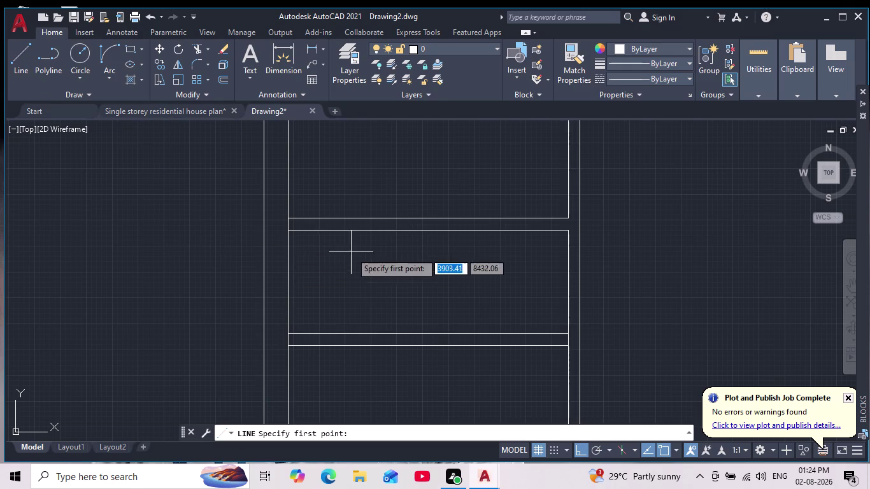
scroll(up, 3)
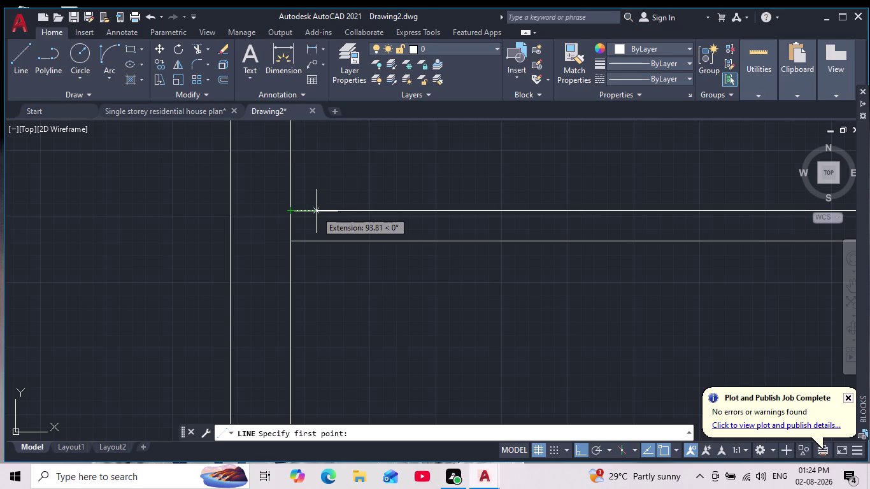
text(100)
key(Return)
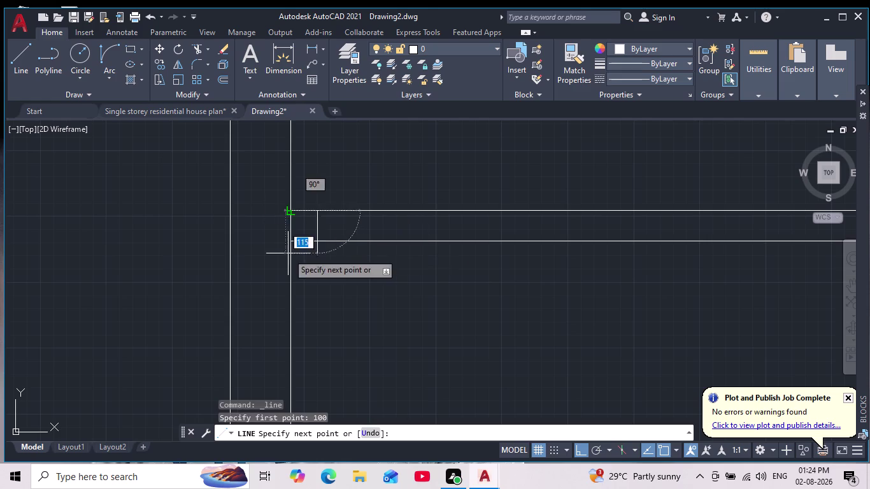
scroll(up, 3)
click(353, 259)
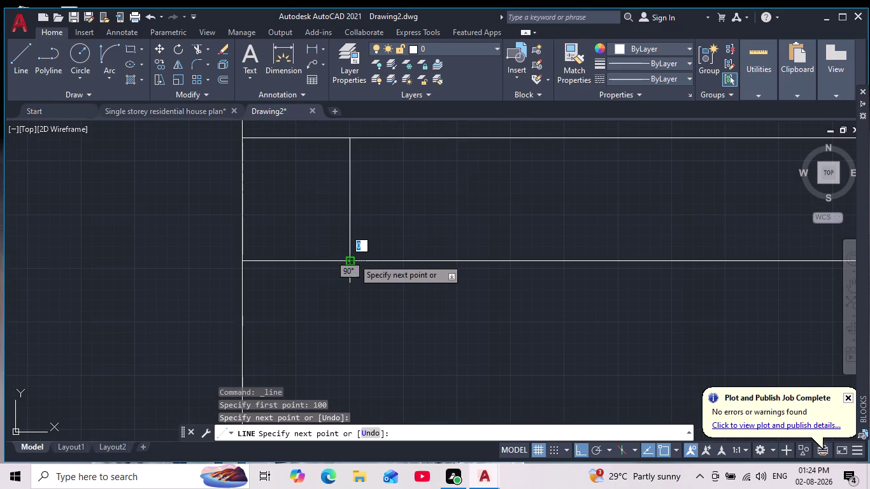
key(Escape)
Draw the second door jamb line across the thin wall.
scroll(down, 3)
middle_click(388, 277)
scroll(down, 3)
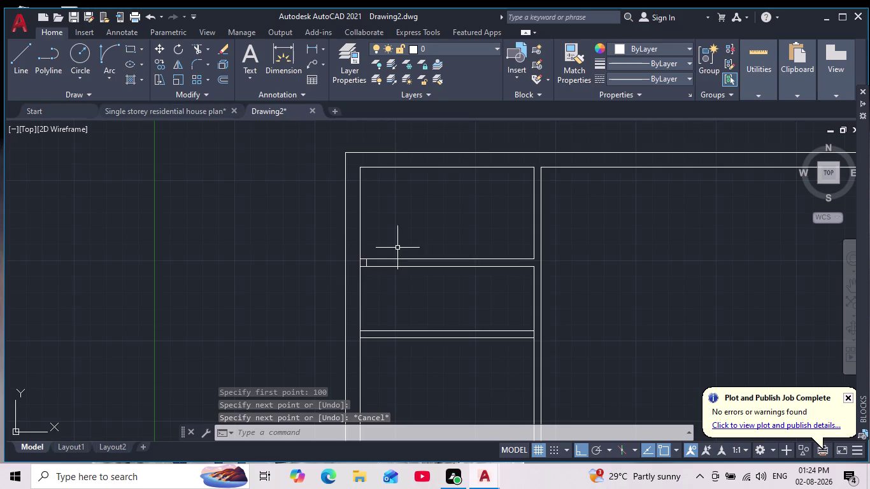
scroll(up, 3)
scroll(down, 3)
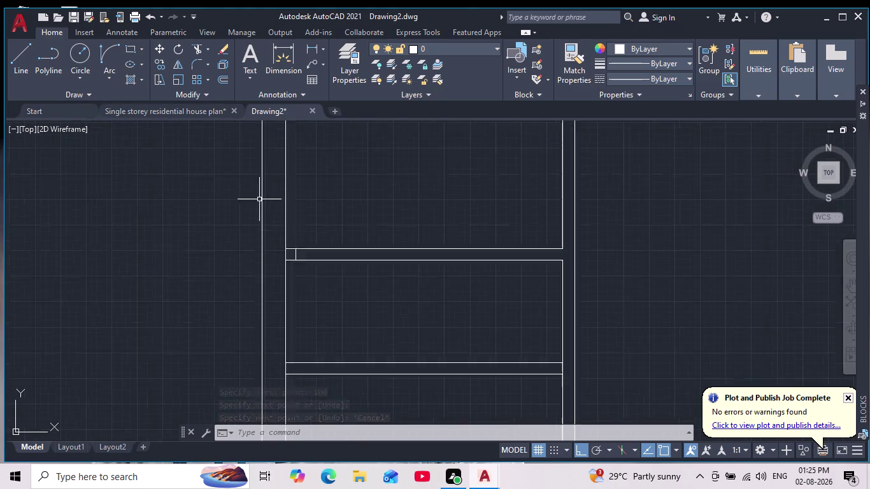
scroll(down, 3)
scroll(up, 3)
scroll(down, 3)
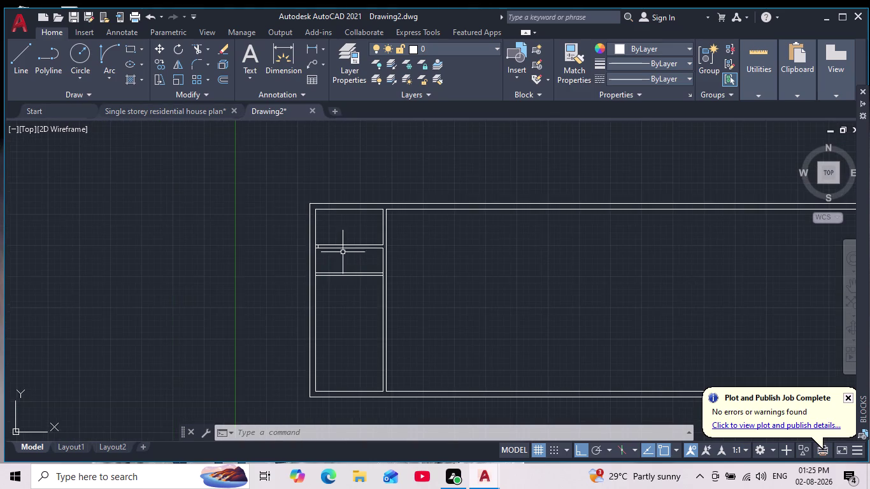
scroll(up, 3)
click(24, 55)
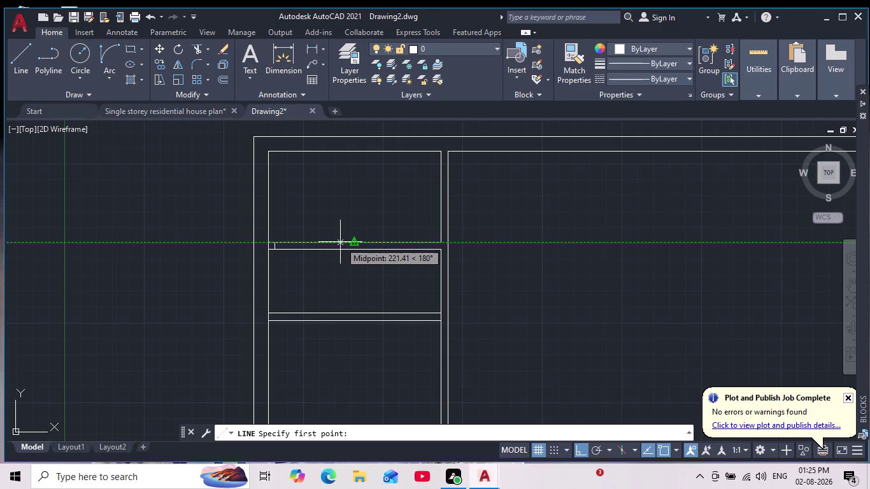
click(320, 243)
scroll(up, 3)
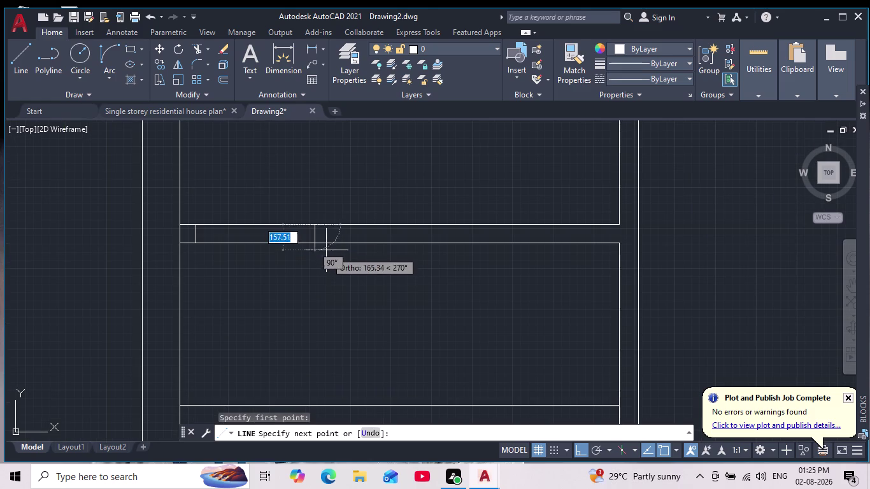
click(314, 245)
key(Escape)
Trim the wall lines between the two jambs to open the doorway.
scroll(down, 3)
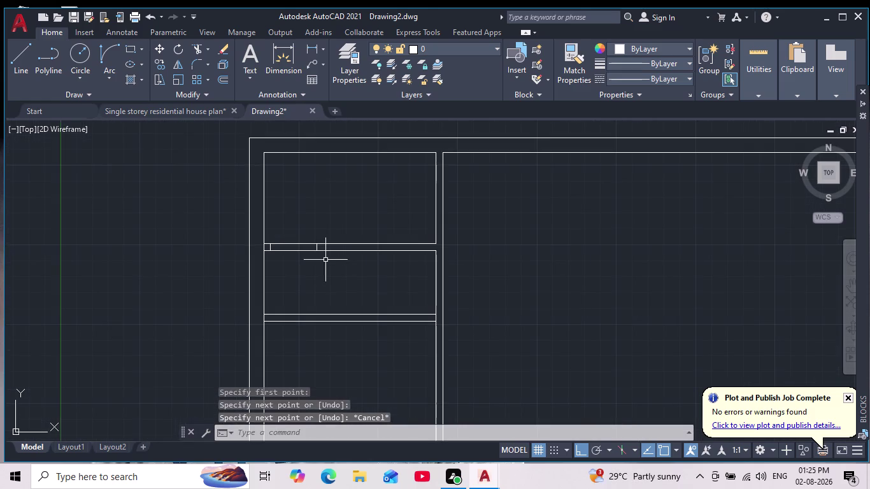
scroll(up, 3)
click(200, 51)
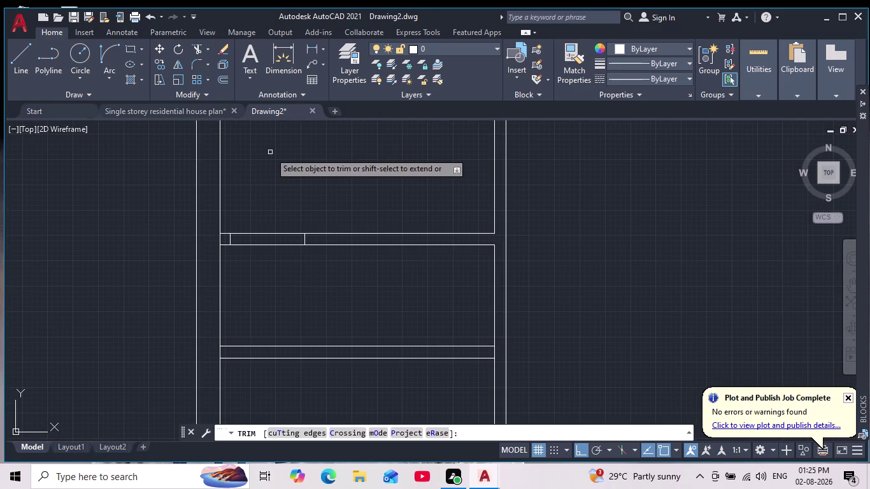
drag(266, 219, 273, 251)
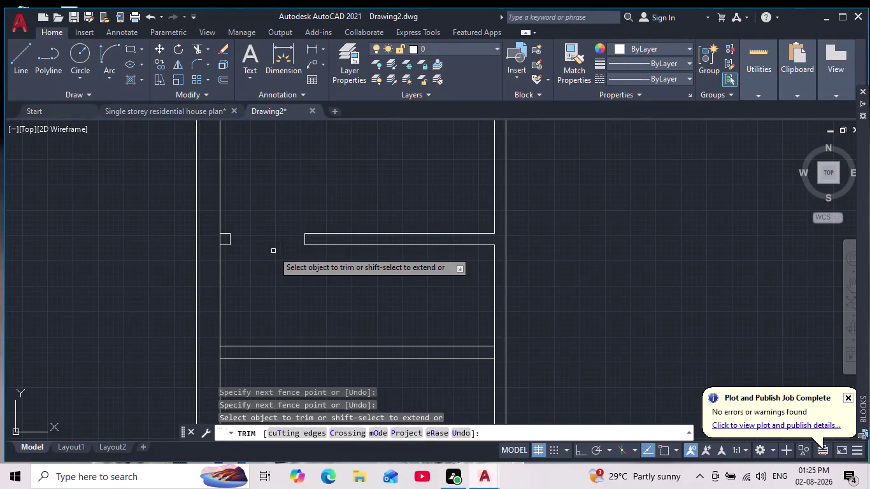
key(Escape)
key(Escape)
scroll(down, 3)
middle_drag(282, 261, 303, 239)
scroll(down, 3)
scroll(up, 3)
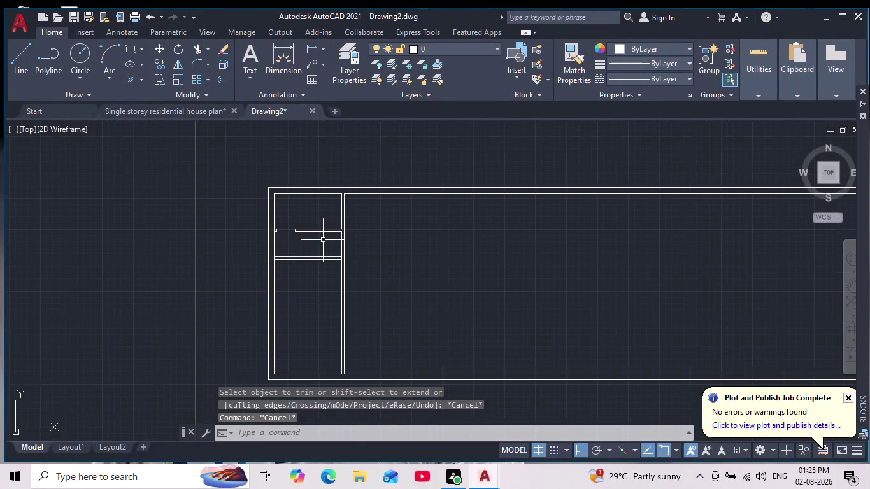
scroll(down, 3)
scroll(up, 3)
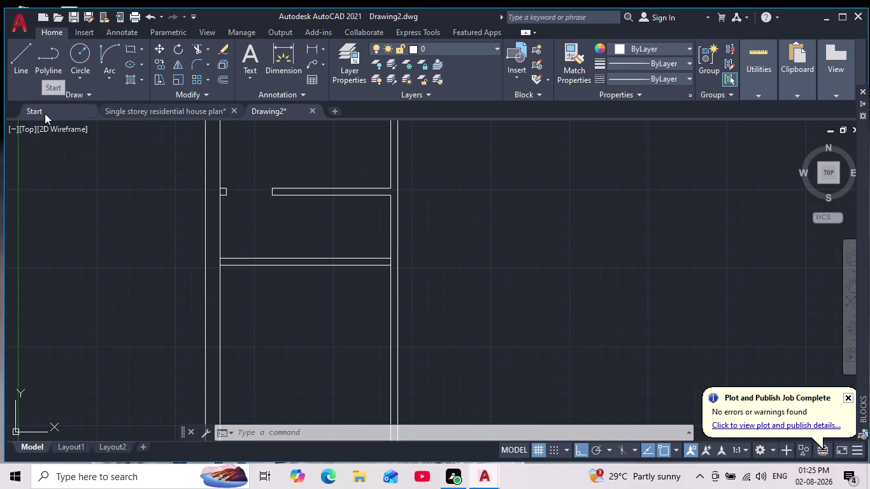
click(19, 54)
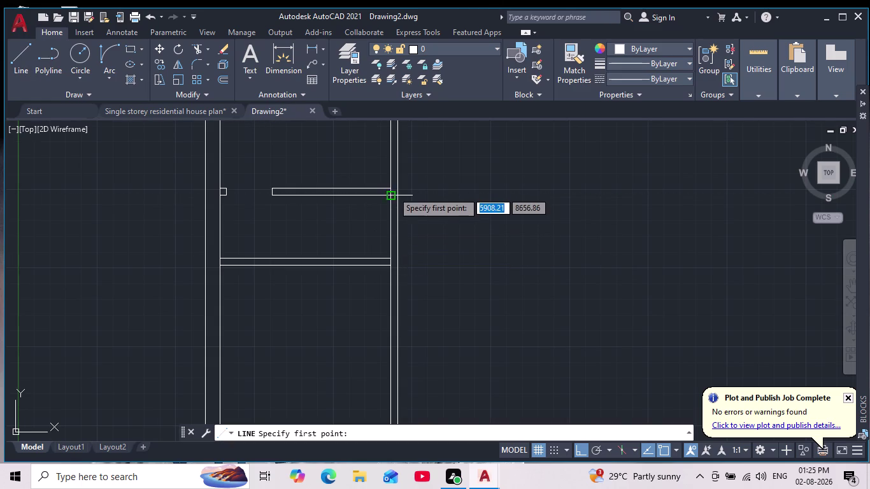
Draw a vertical line from the wall corner down to the lower wall line.
click(388, 199)
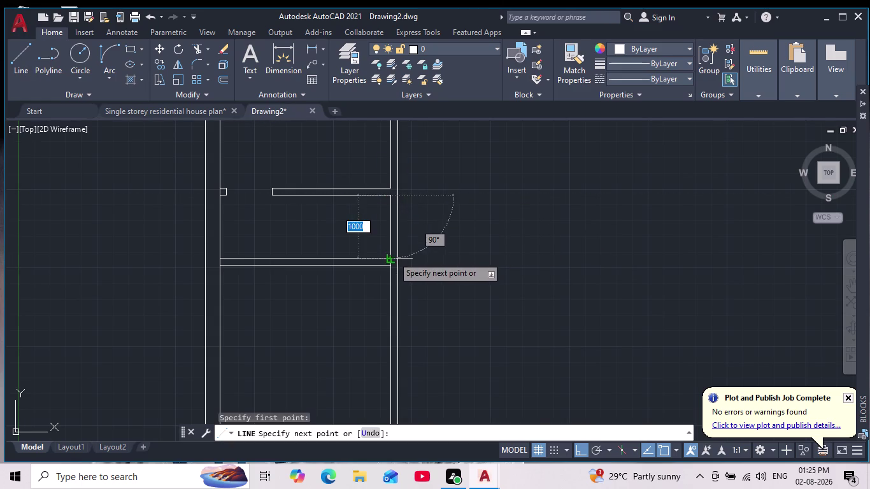
click(391, 257)
key(Escape)
Draw a horizontal line leftward across the stair area, then run it up and down to the walls.
key(space)
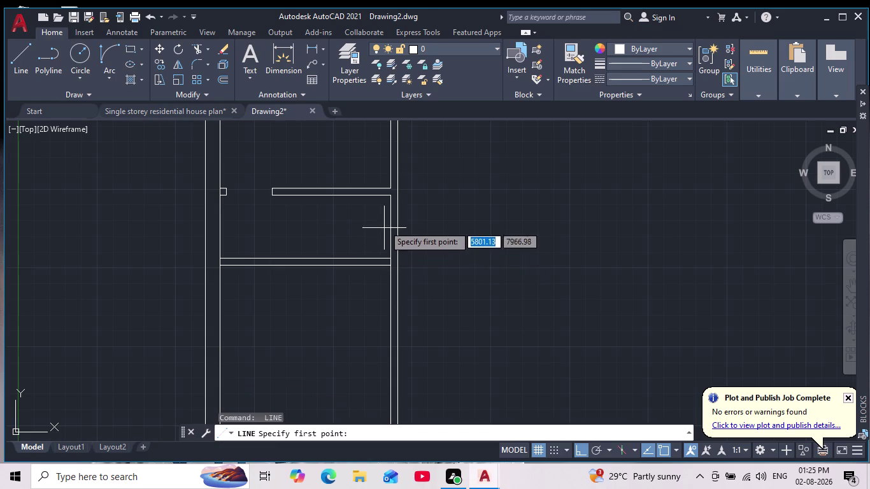
click(389, 227)
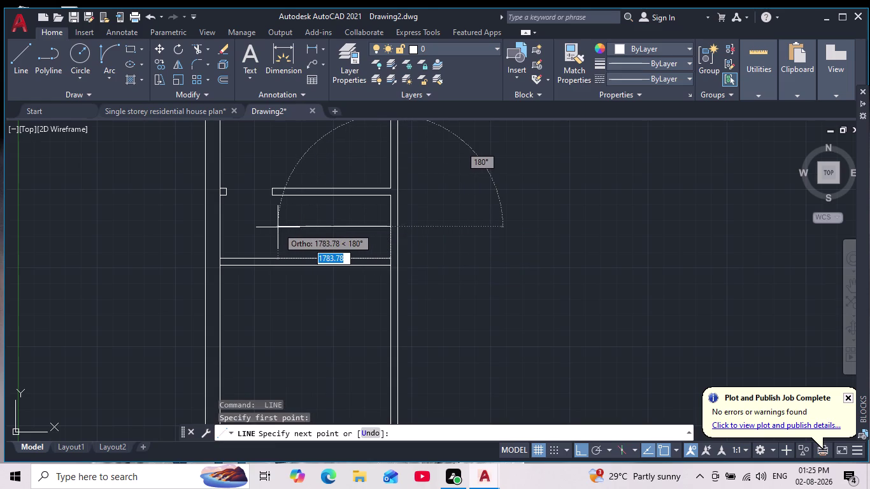
click(281, 227)
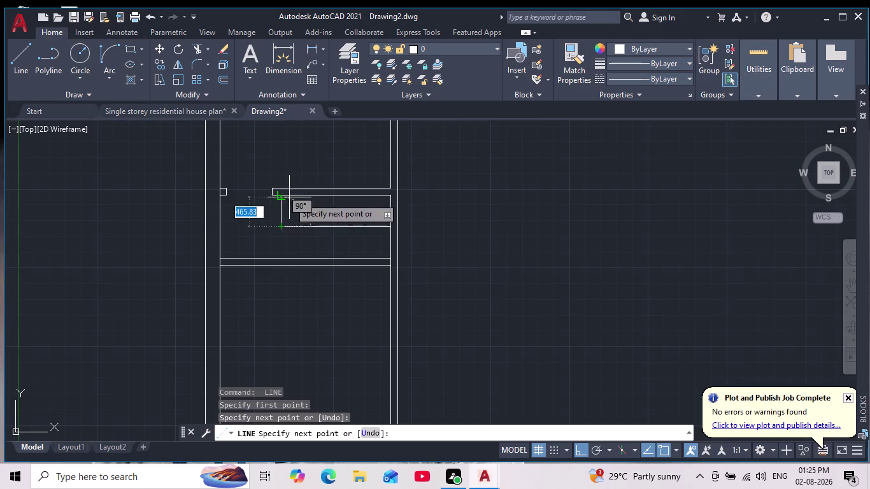
scroll(up, 3)
click(253, 190)
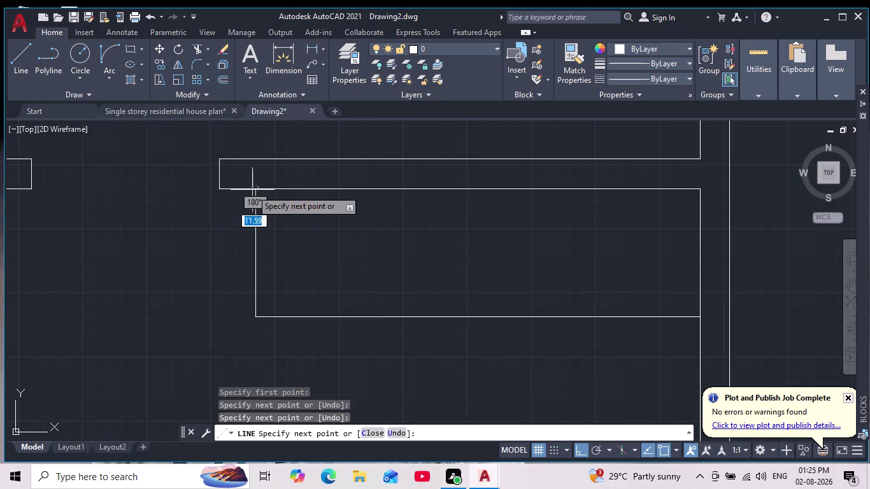
middle_drag(263, 249, 266, 218)
scroll(down, 3)
middle_drag(271, 311, 262, 265)
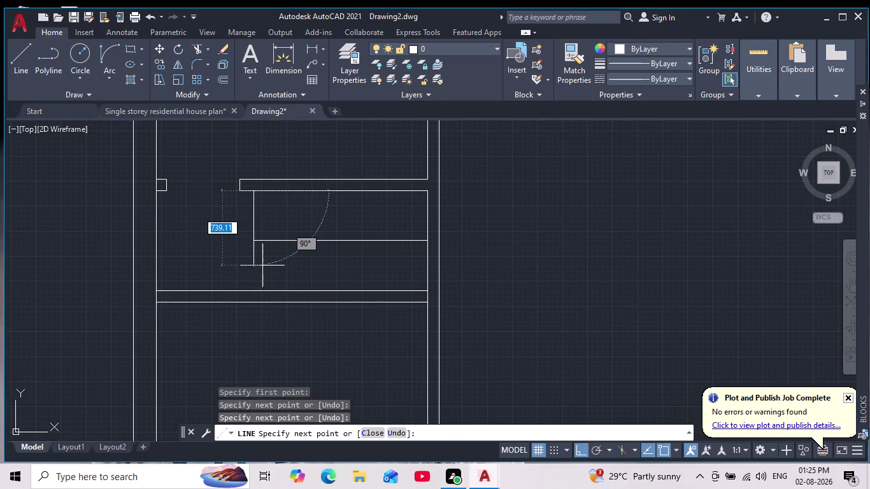
click(254, 291)
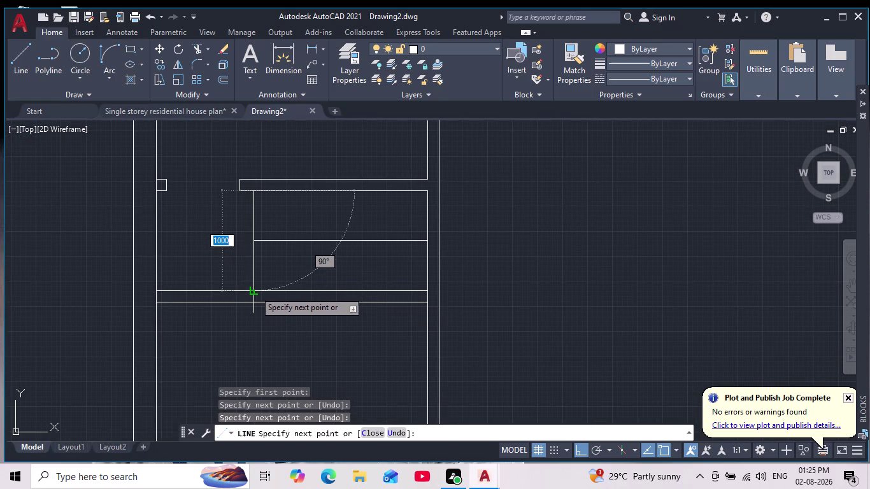
key(Escape)
scroll(down, 3)
scroll(up, 3)
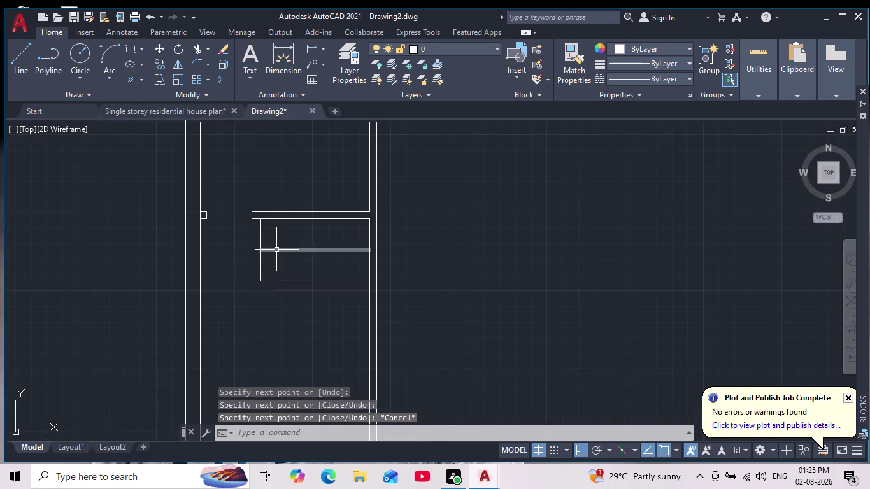
scroll(down, 3)
scroll(up, 3)
scroll(down, 3)
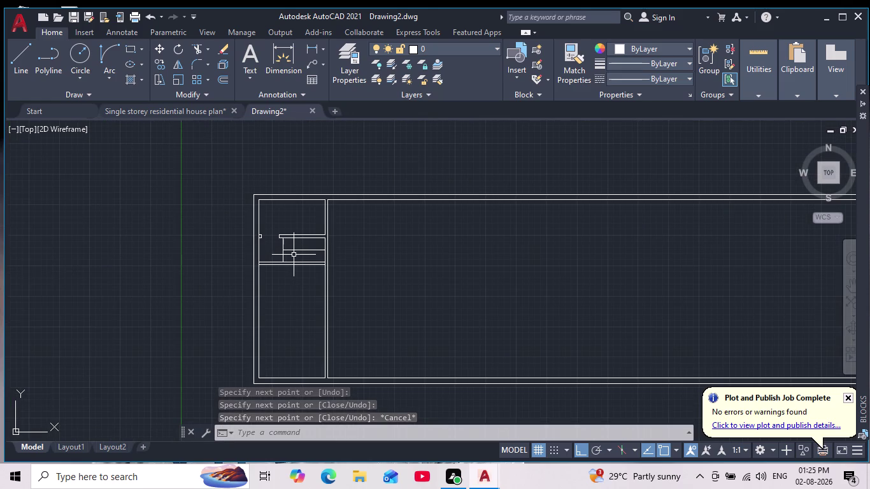
scroll(up, 3)
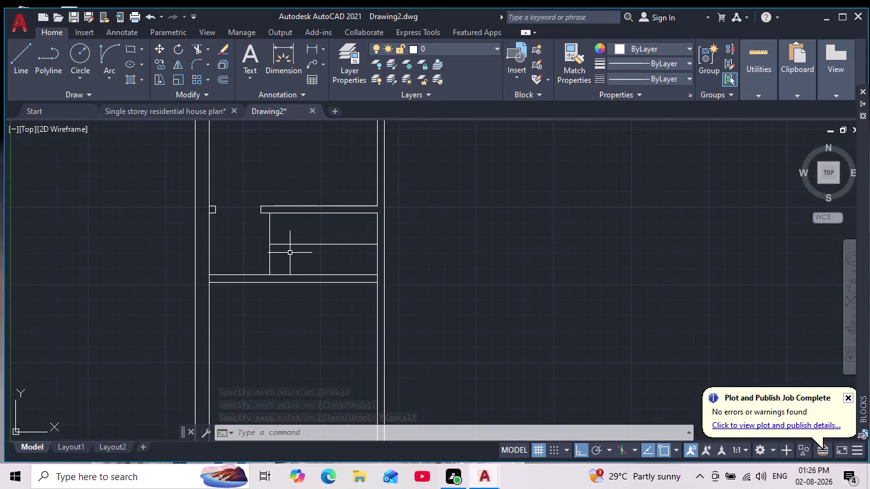
Start an offset with a distance of 300.
key(o)
key(Return)
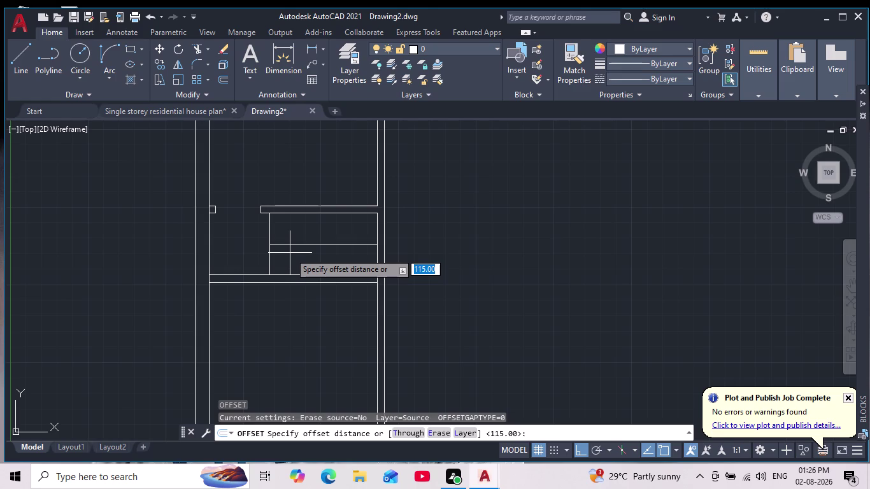
key(3)
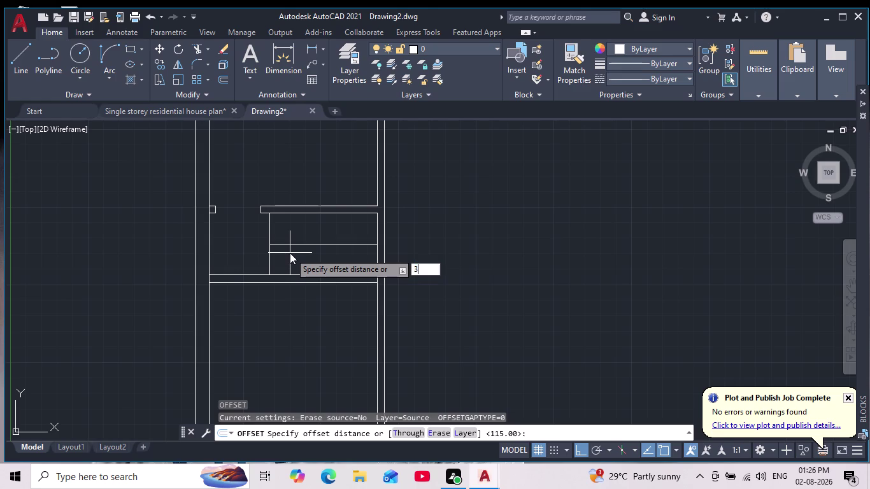
text(00)
key(Return)
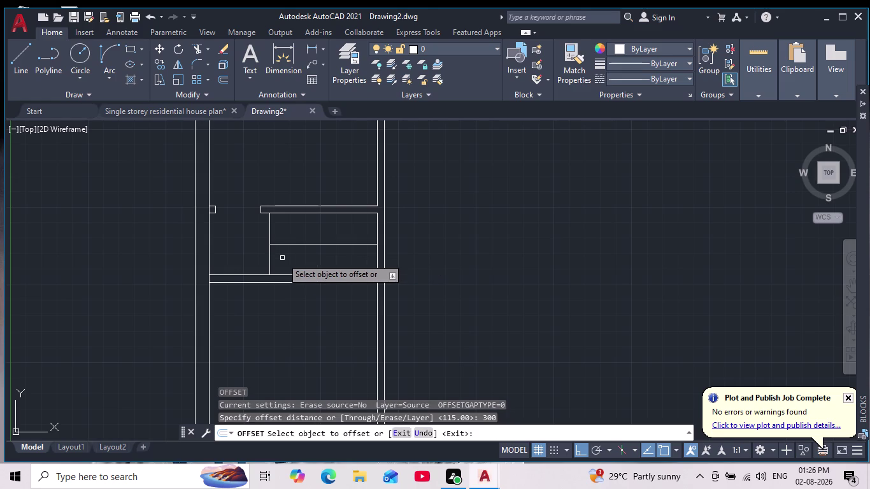
Offset the stair's left edge repeatedly, creating tread lines spaced 300 apart.
click(270, 257)
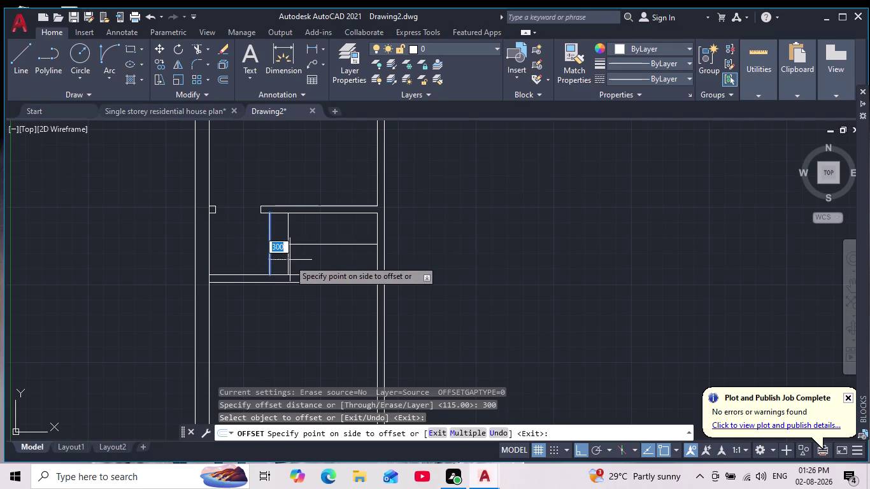
click(300, 257)
click(288, 260)
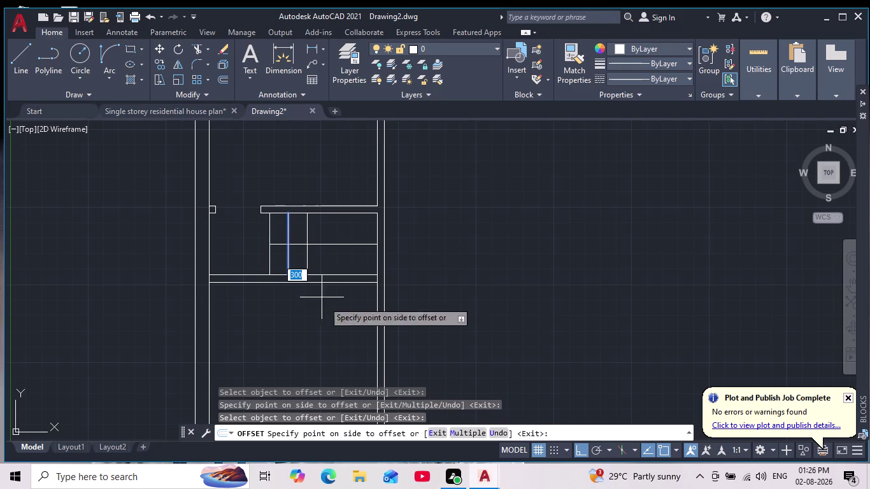
click(464, 430)
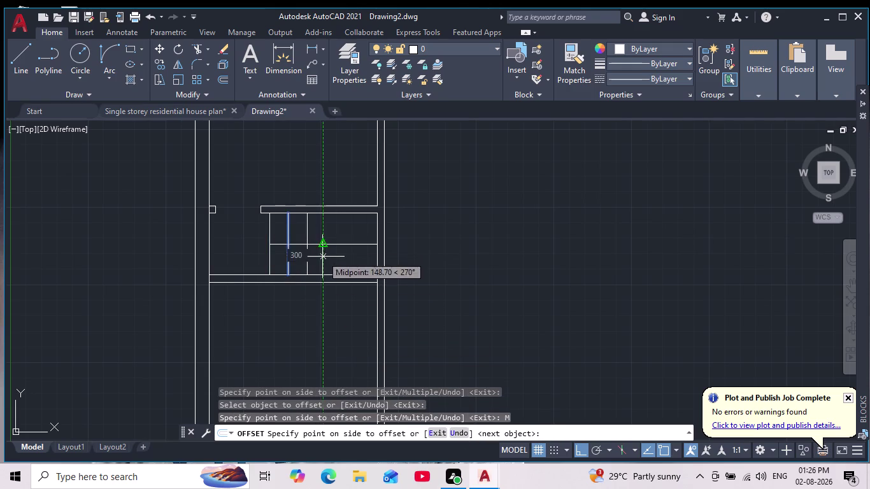
click(321, 260)
click(341, 258)
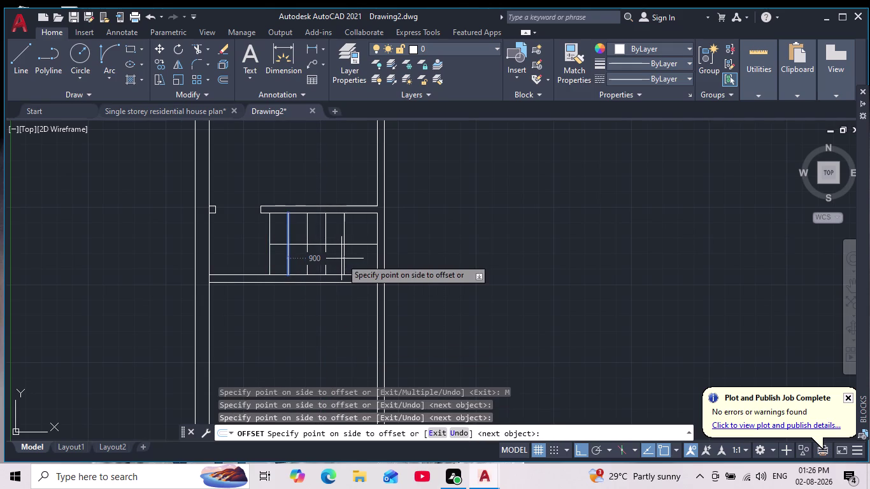
click(361, 260)
key(Escape)
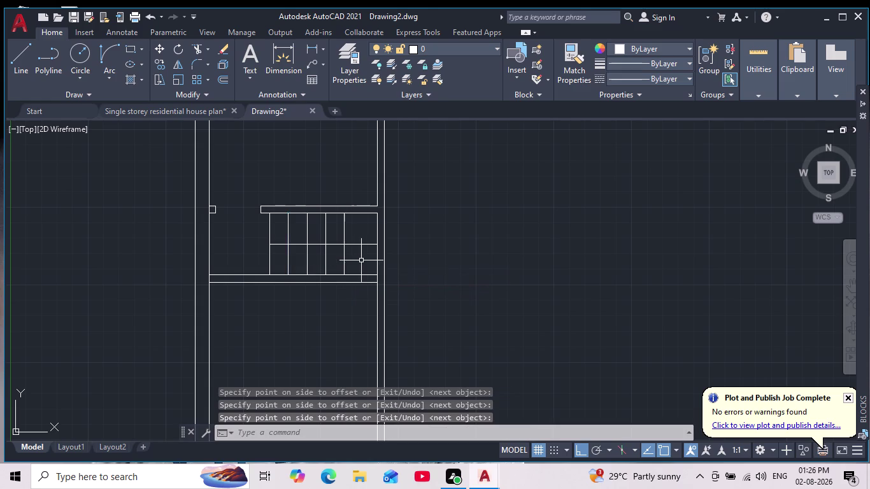
scroll(down, 3)
scroll(up, 3)
scroll(down, 3)
scroll(down, 3)
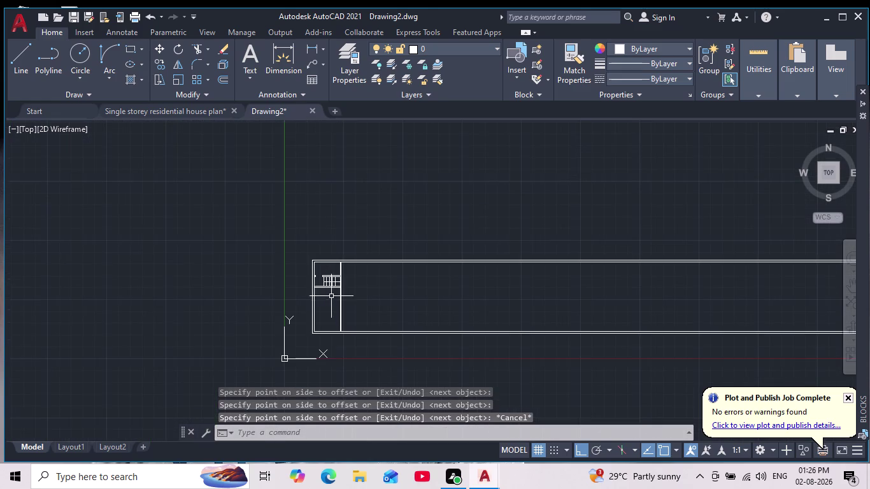
Trim the middle stair line where it crosses the landing.
scroll(up, 3)
middle_drag(331, 291, 335, 253)
scroll(up, 3)
scroll(up, 3)
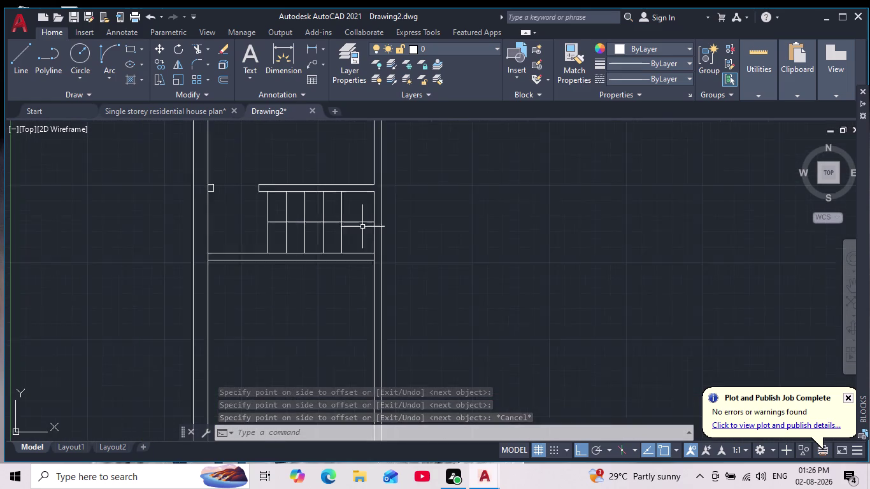
scroll(up, 3)
click(198, 51)
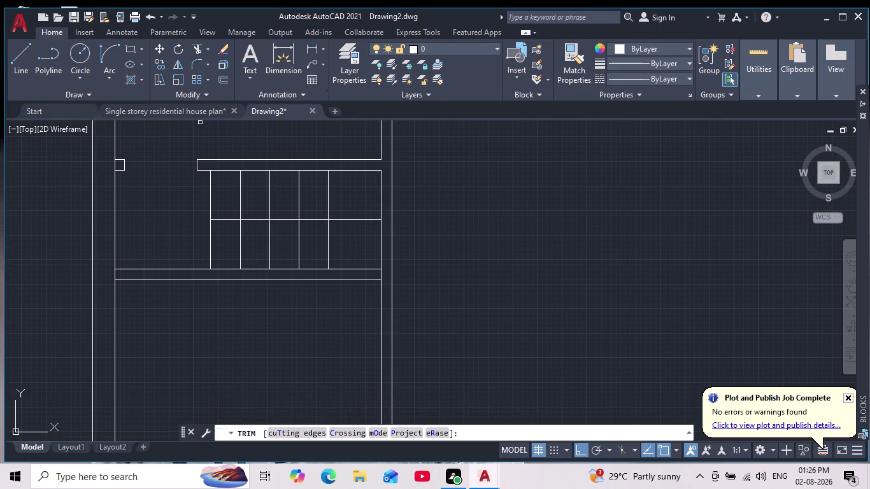
click(351, 219)
scroll(down, 3)
middle_drag(460, 194, 450, 243)
scroll(down, 3)
key(Escape)
Cancel the trim and pan the view back to the staircase.
key(Escape)
scroll(down, 3)
scroll(up, 3)
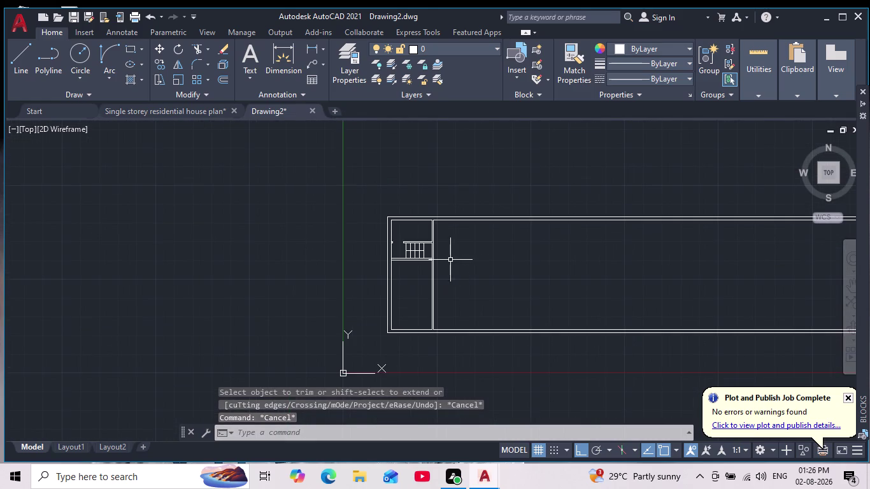
middle_drag(449, 260, 426, 244)
scroll(up, 3)
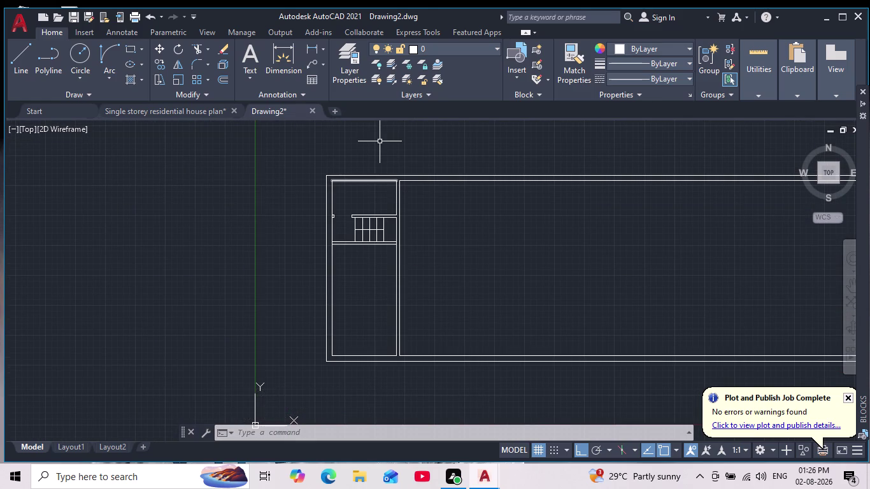
scroll(up, 3)
click(20, 50)
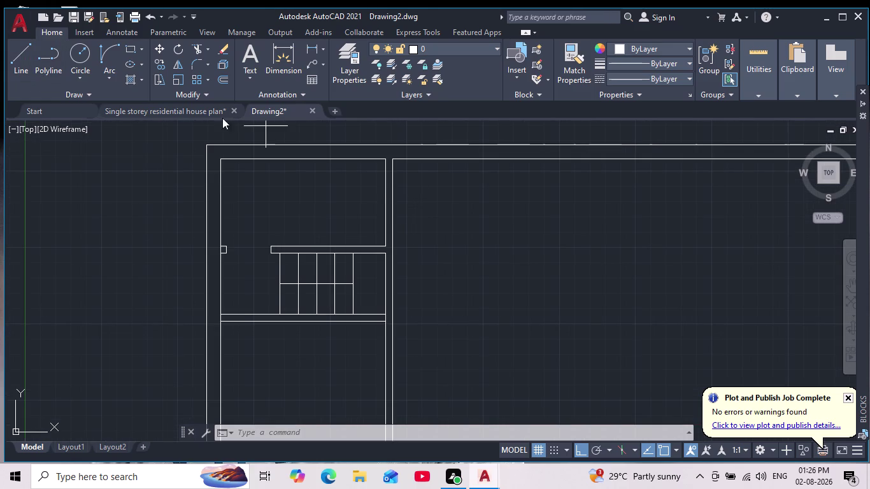
Try extending the room's top wall line to the adjoining wall with EX.
key(Escape)
key(Escape)
key(Escape)
text(ex)
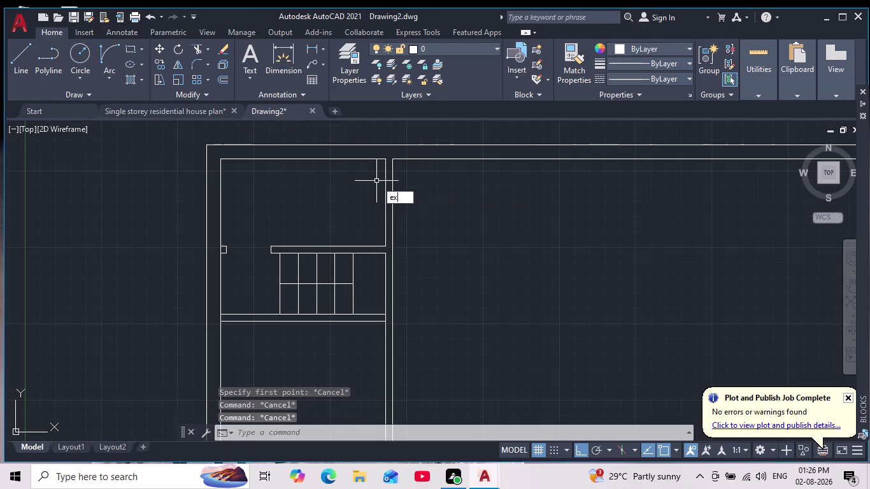
key(Return)
click(369, 161)
key(Escape)
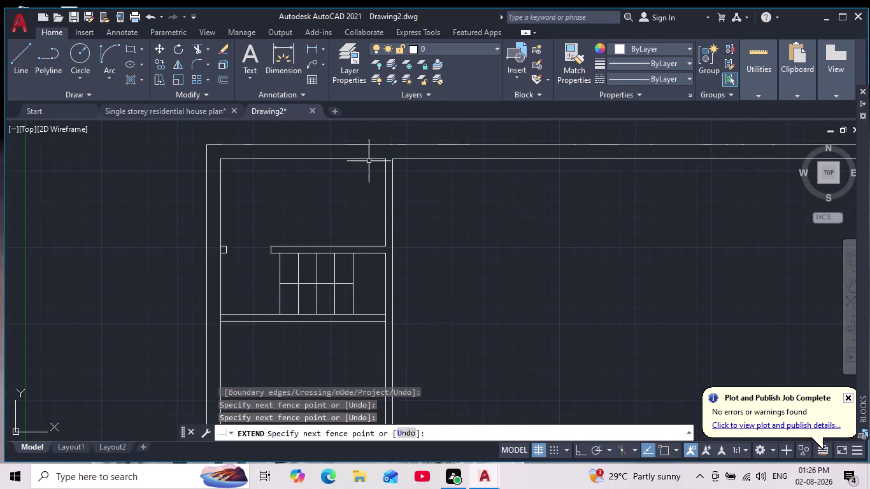
key(space)
click(374, 158)
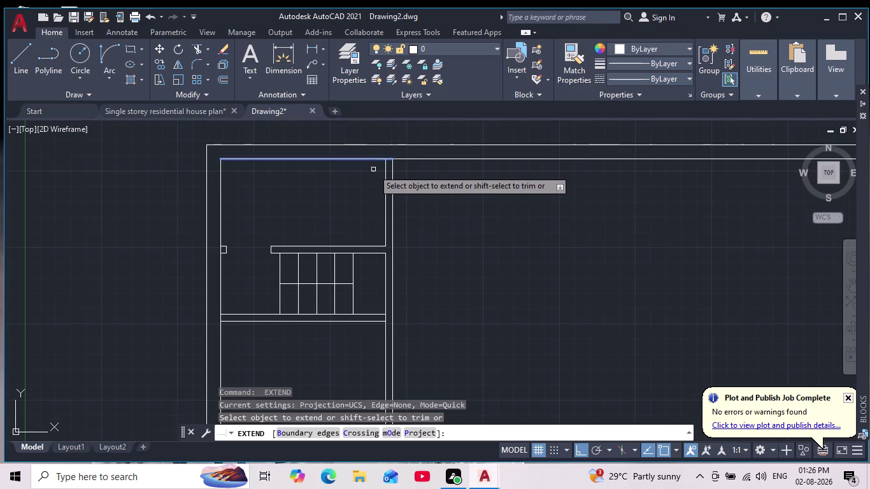
click(377, 161)
key(Escape)
key(Escape)
key(Escape)
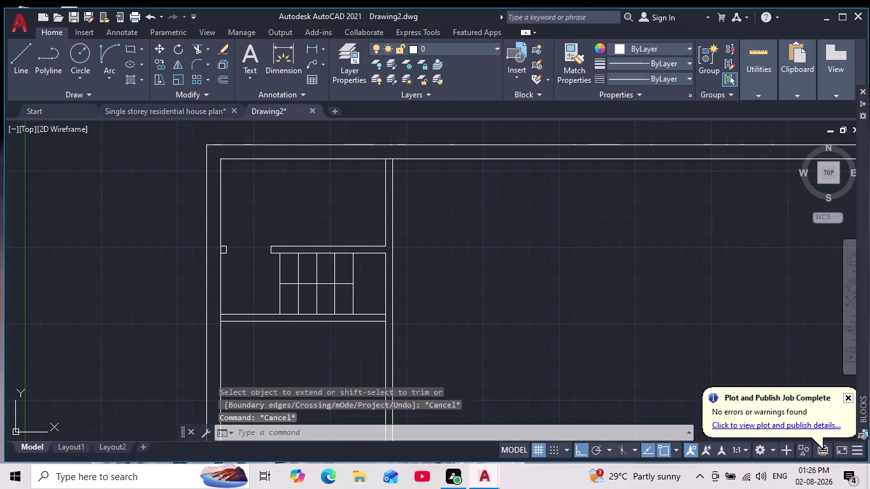
Extend the stair's top line to the wall.
scroll(up, 3)
scroll(down, 3)
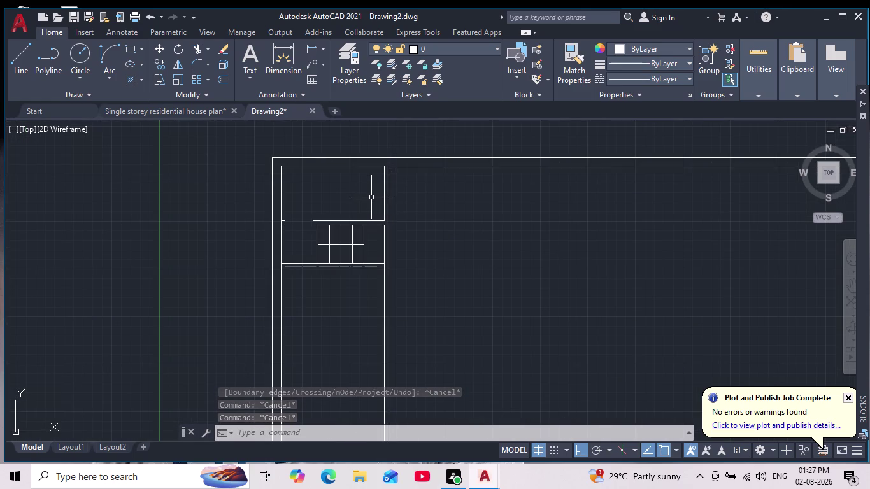
scroll(up, 3)
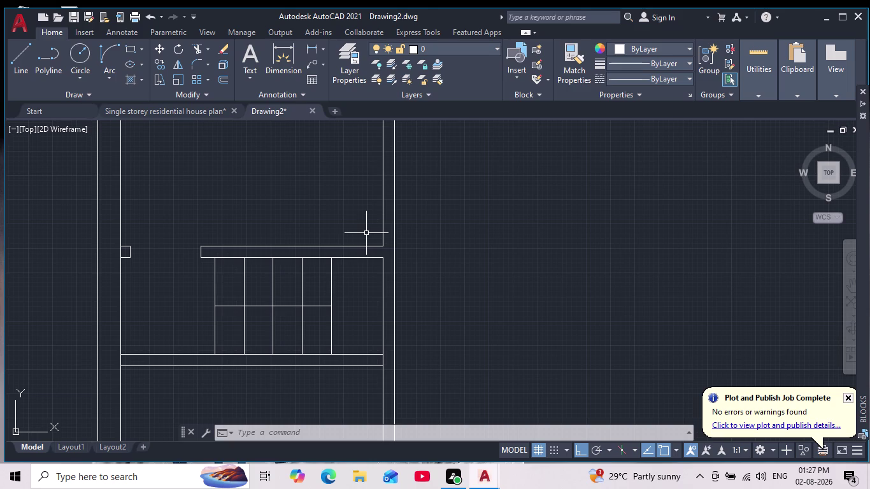
text(ex)
key(Return)
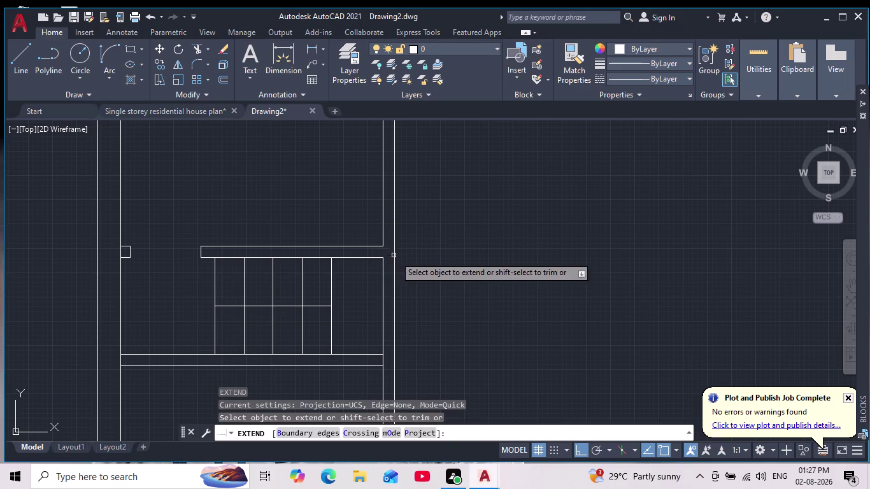
drag(355, 233, 364, 266)
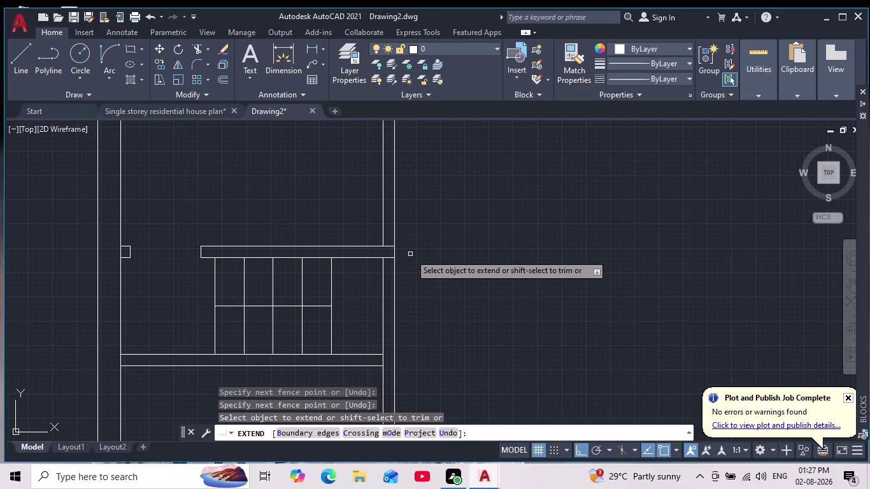
scroll(down, 3)
scroll(up, 3)
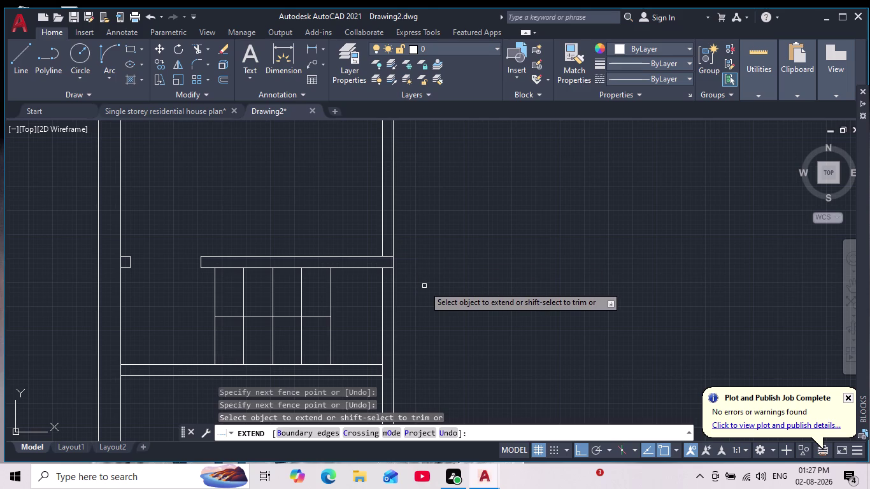
scroll(down, 3)
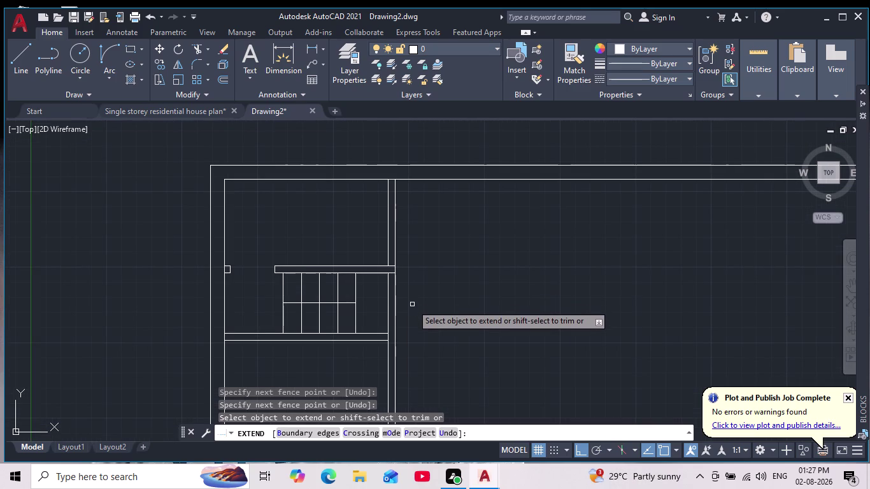
scroll(down, 3)
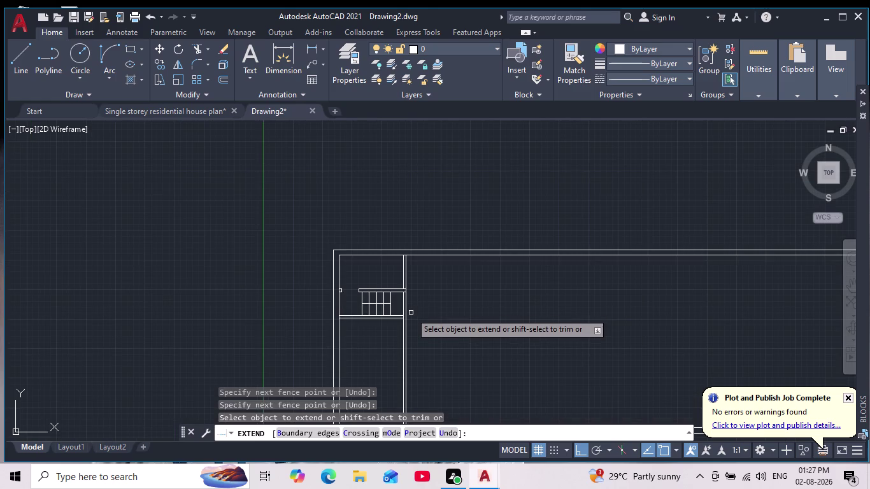
scroll(up, 3)
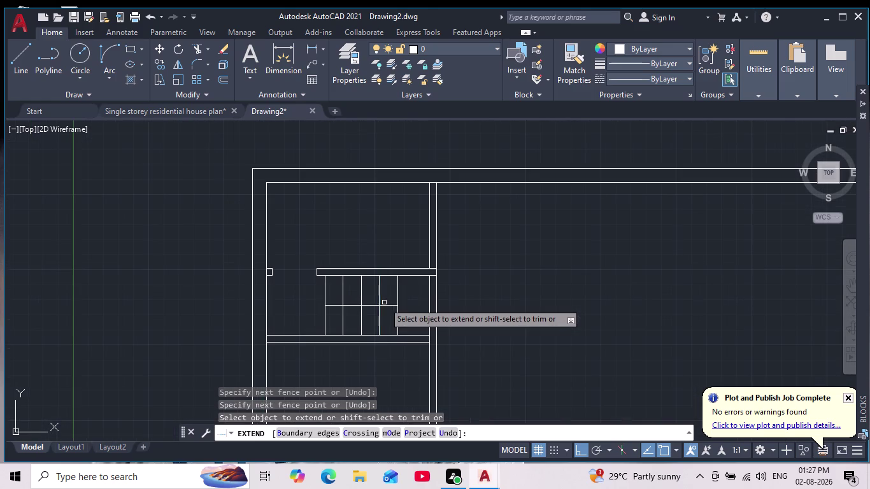
key(Escape)
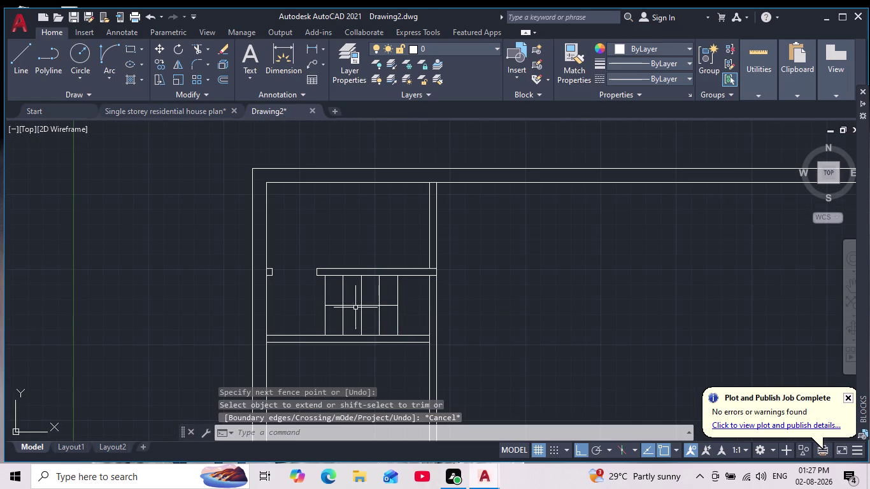
key(Escape)
Erase a stair line, then undo to restore it.
click(354, 306)
key(Delete)
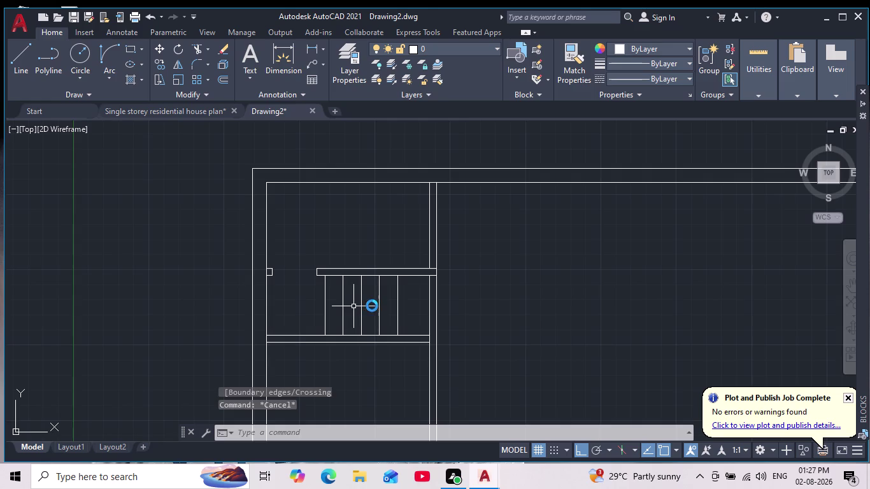
scroll(down, 3)
scroll(down, 3)
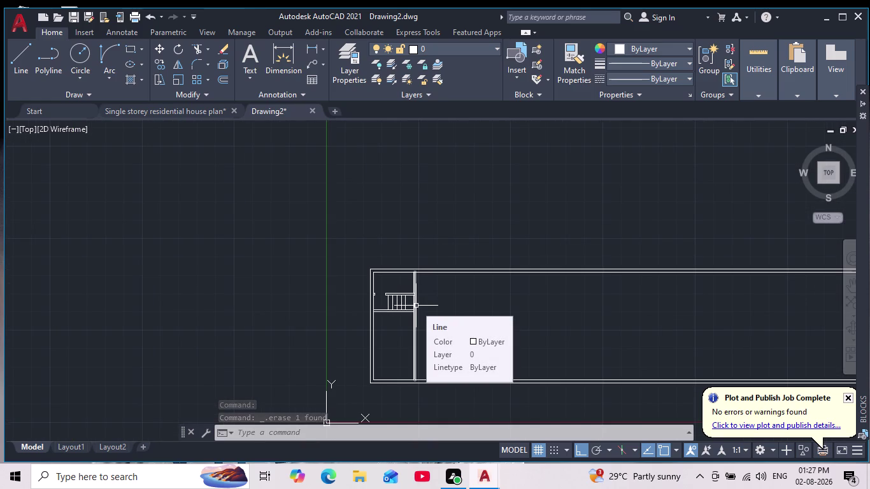
key(ctrl+z)
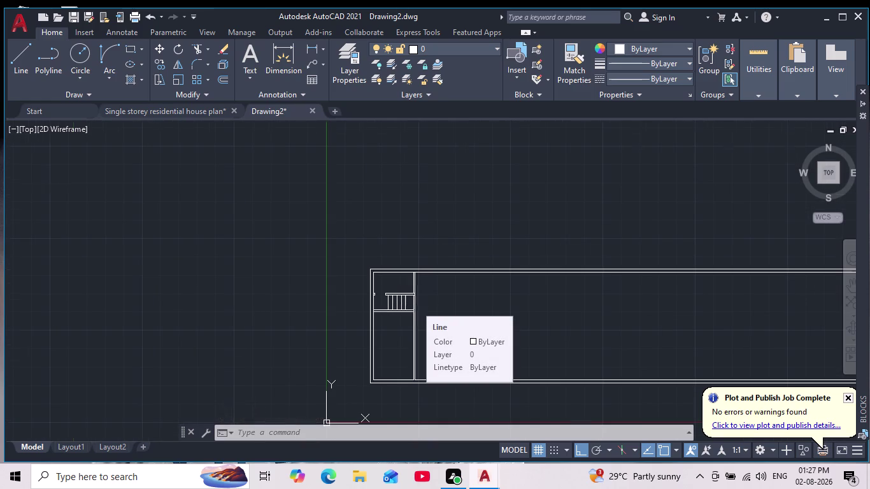
key(ctrl+z)
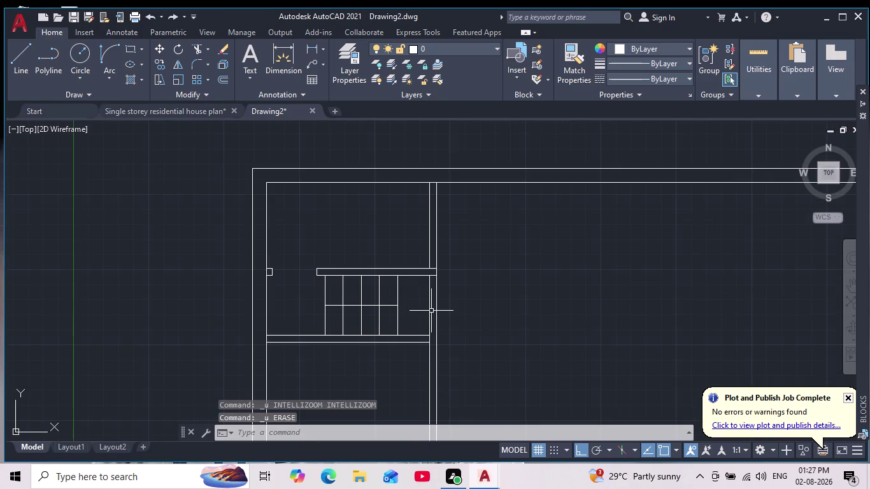
key(Escape)
key(Escape)
Offset the last tread line 300 to add one more tread.
key(o)
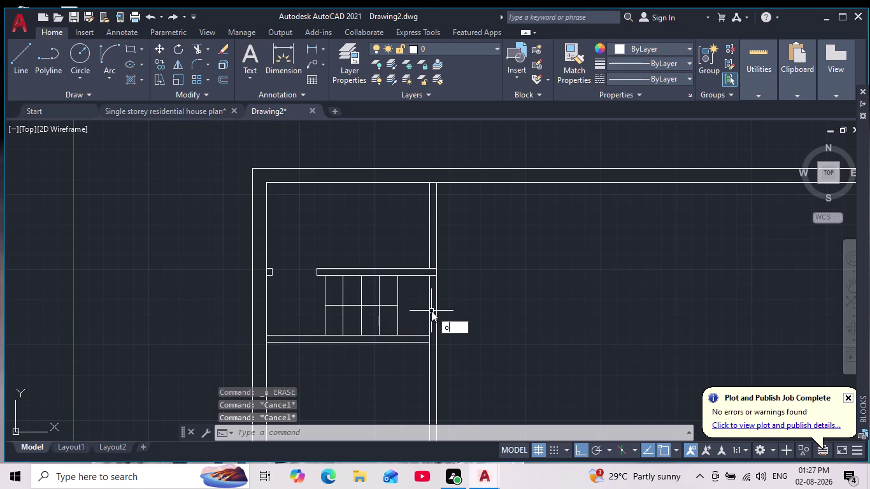
key(Return)
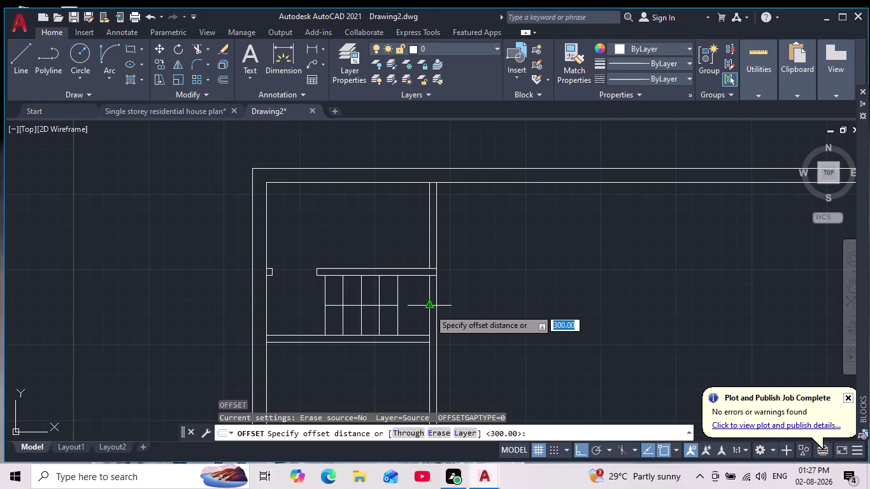
key(Return)
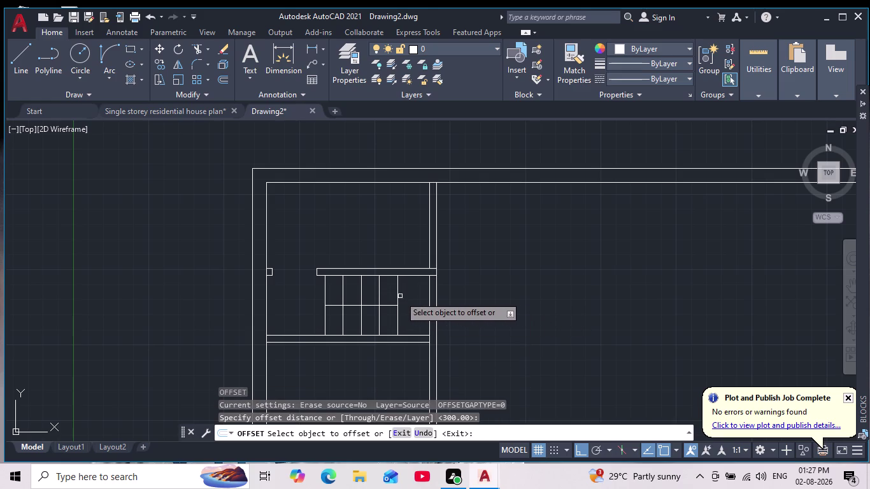
click(398, 296)
click(411, 299)
scroll(down, 3)
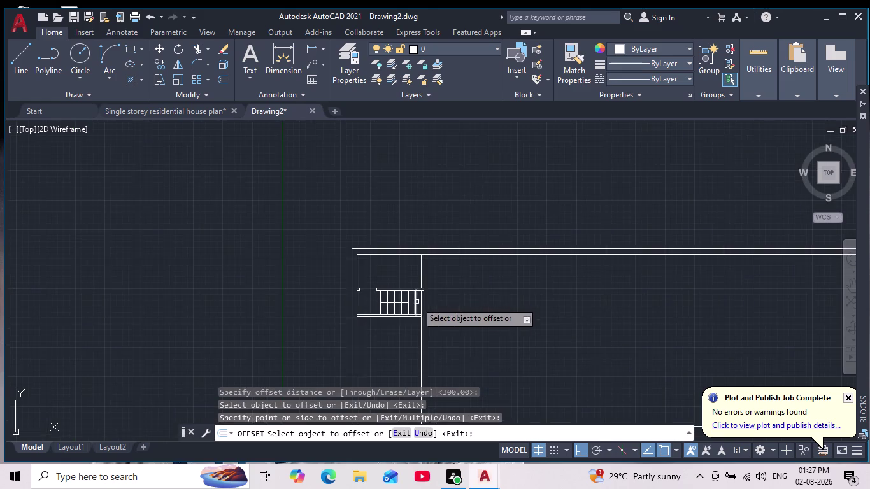
key(Escape)
scroll(up, 3)
key(Escape)
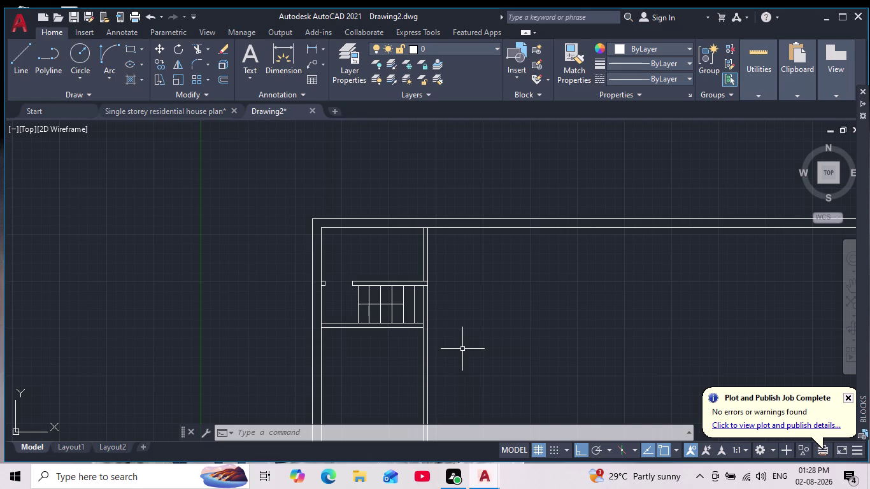
scroll(down, 3)
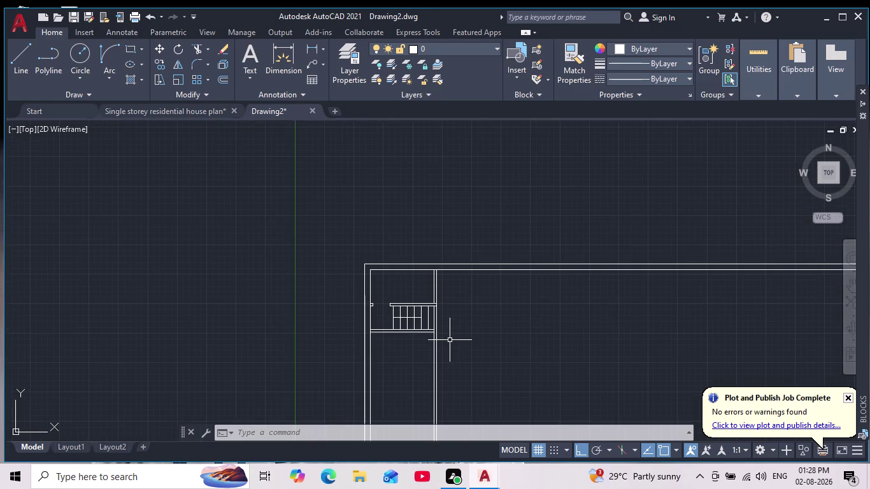
scroll(up, 3)
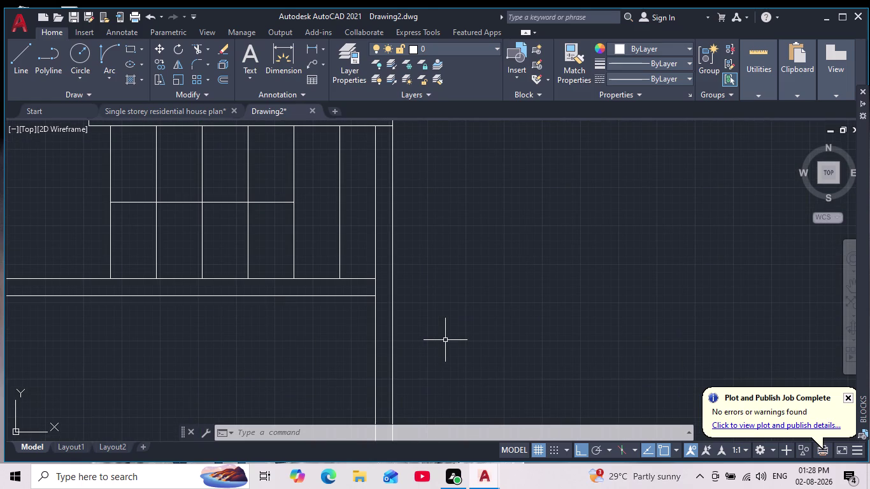
key(Escape)
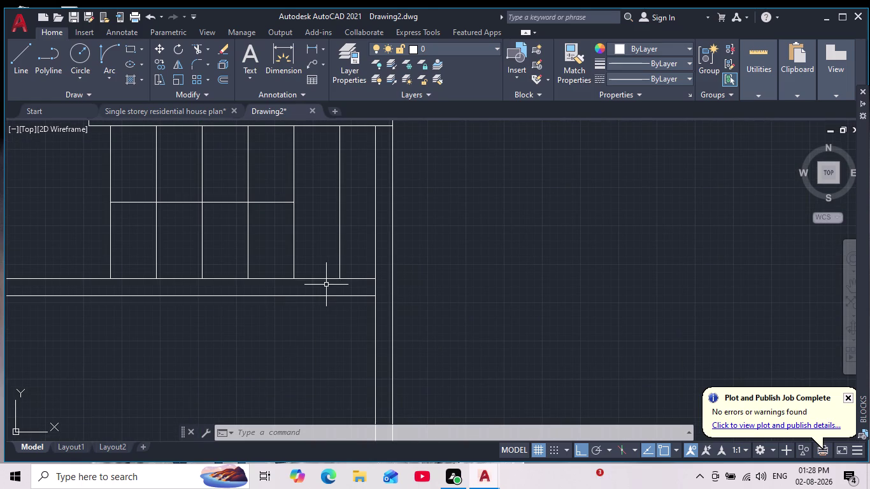
key(Escape)
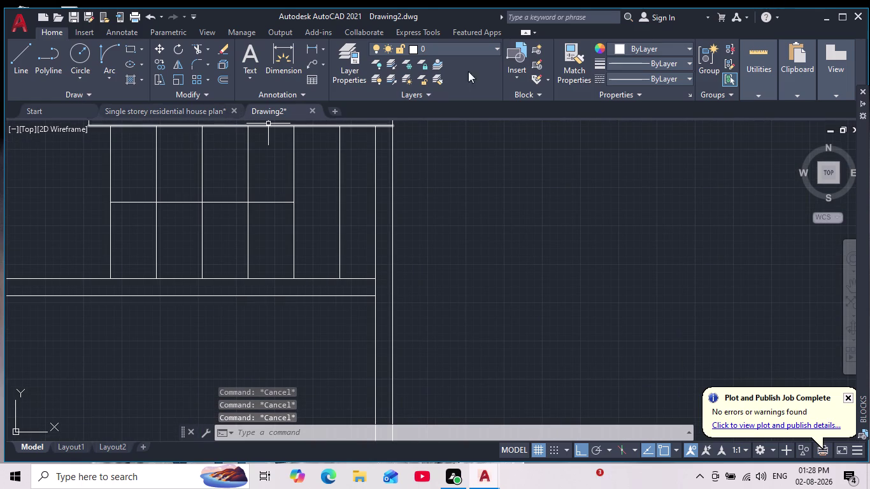
Fillet two pairs of wall lines below the treads into sharp corners.
click(194, 61)
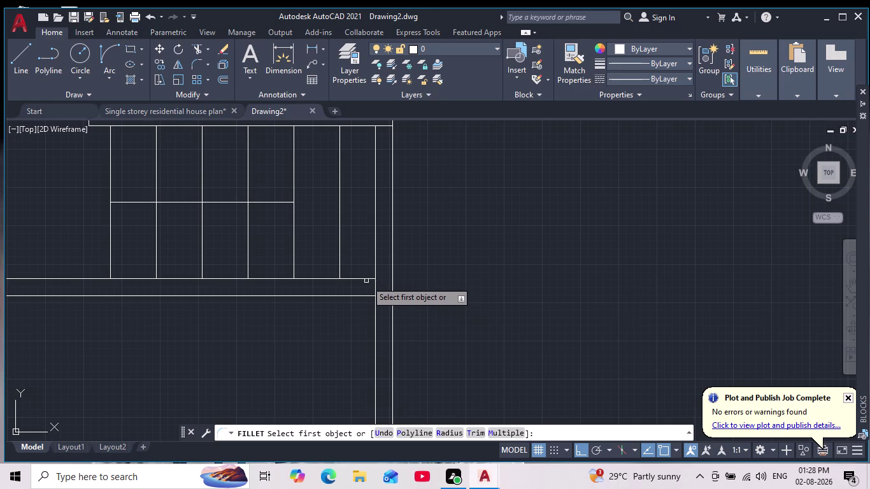
click(366, 279)
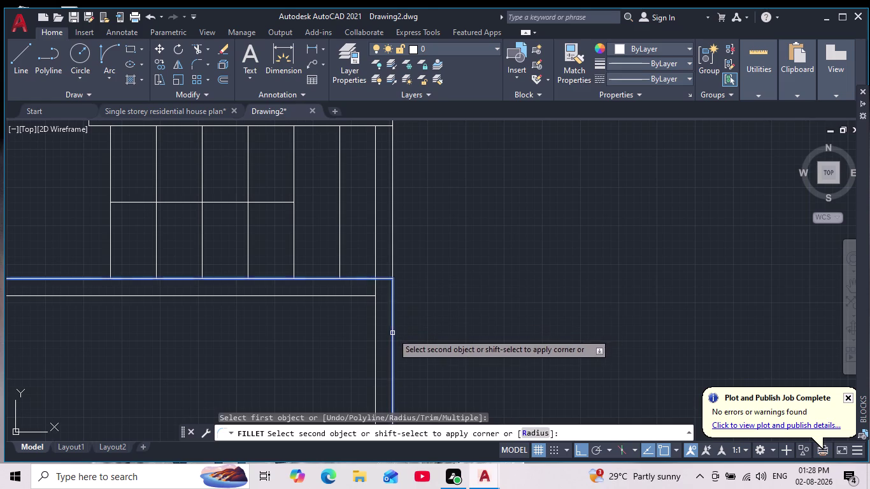
click(394, 334)
key(space)
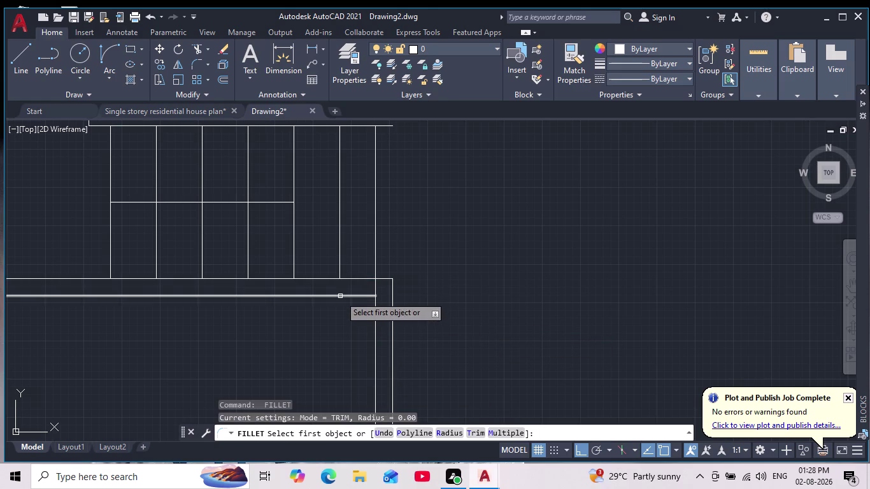
click(340, 296)
click(376, 330)
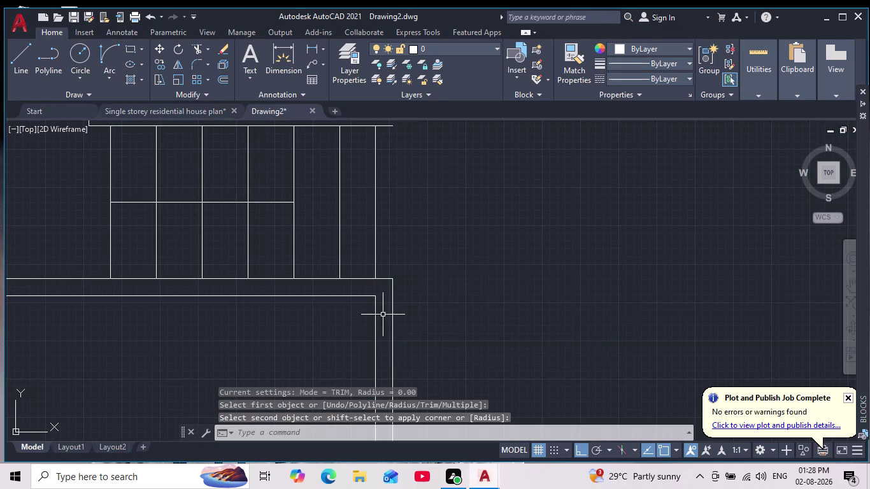
scroll(down, 3)
Delete the stray wall line beside the staircase.
click(403, 248)
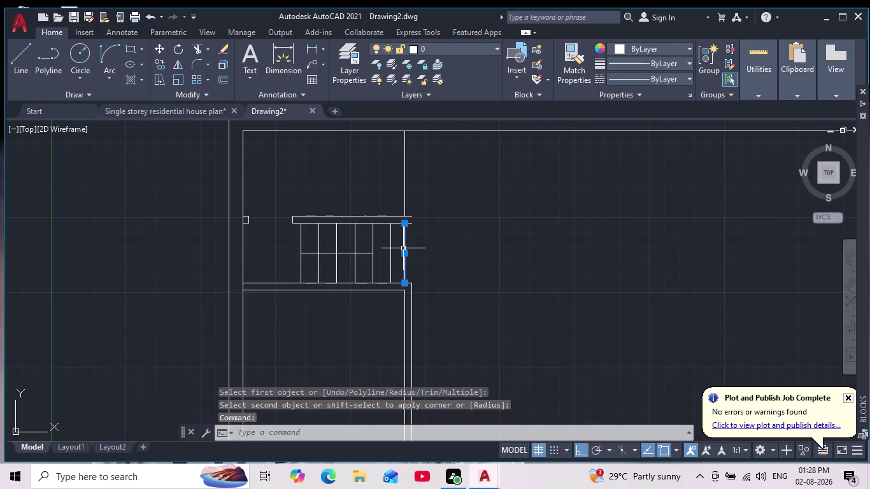
key(Delete)
scroll(down, 3)
scroll(up, 3)
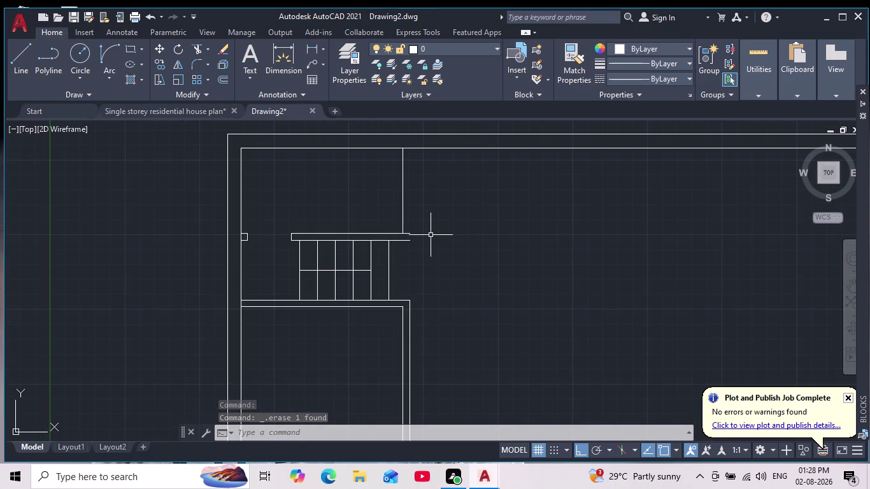
scroll(down, 3)
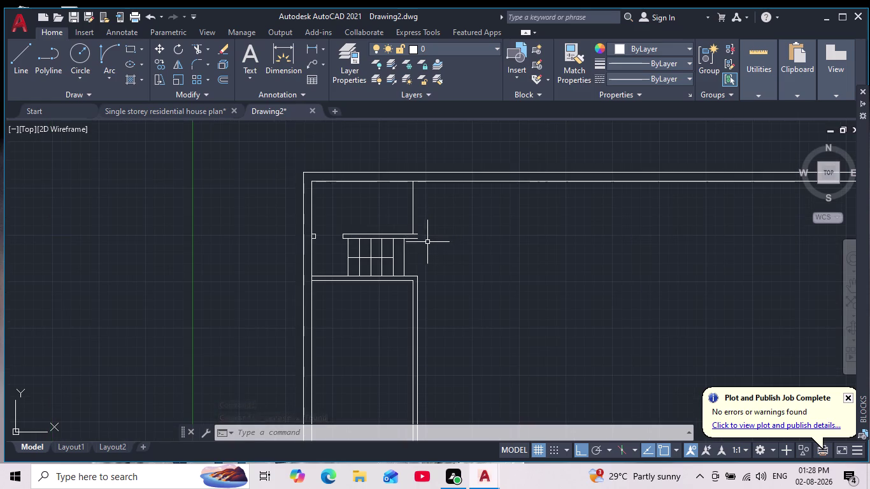
scroll(up, 3)
scroll(down, 3)
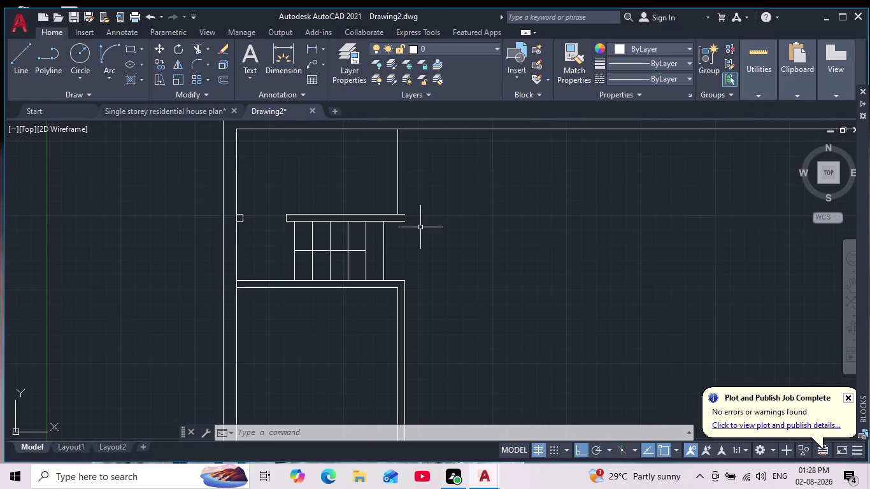
scroll(up, 3)
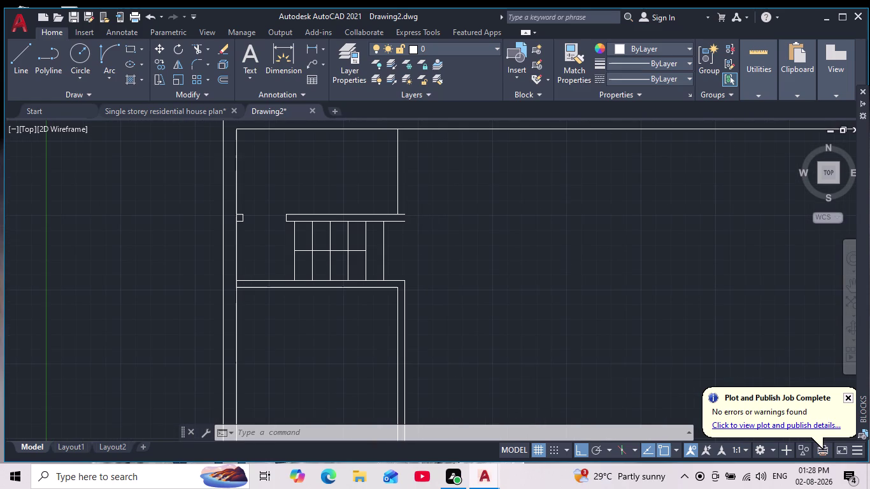
Begin a line at the landing's right end, then cancel it.
click(19, 54)
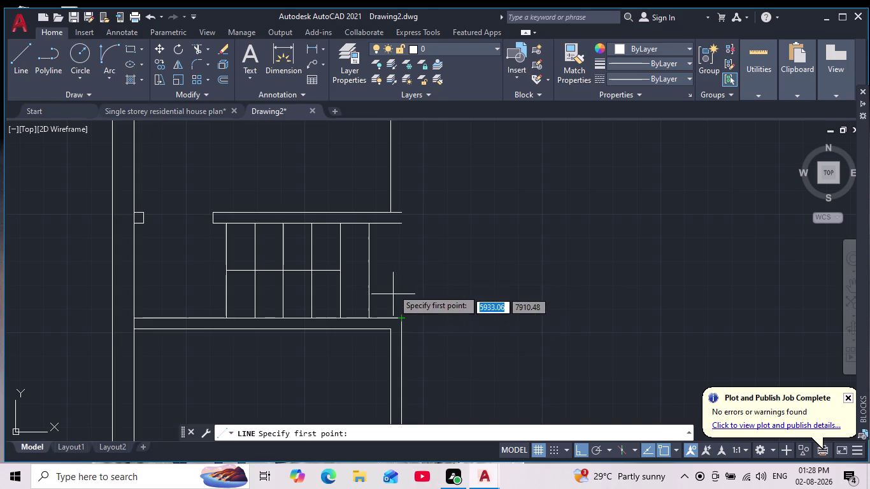
click(396, 225)
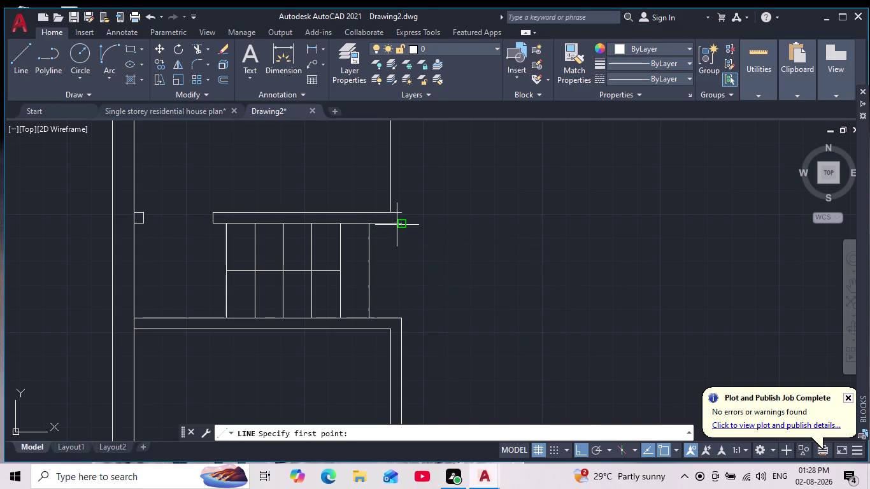
click(398, 213)
key(Escape)
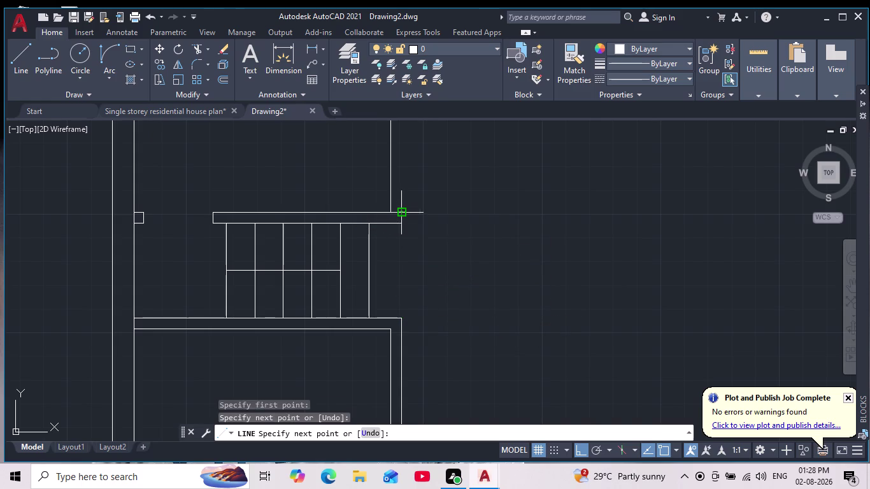
scroll(down, 3)
scroll(up, 3)
Erase the vertical line rising above the landing.
click(406, 197)
click(382, 196)
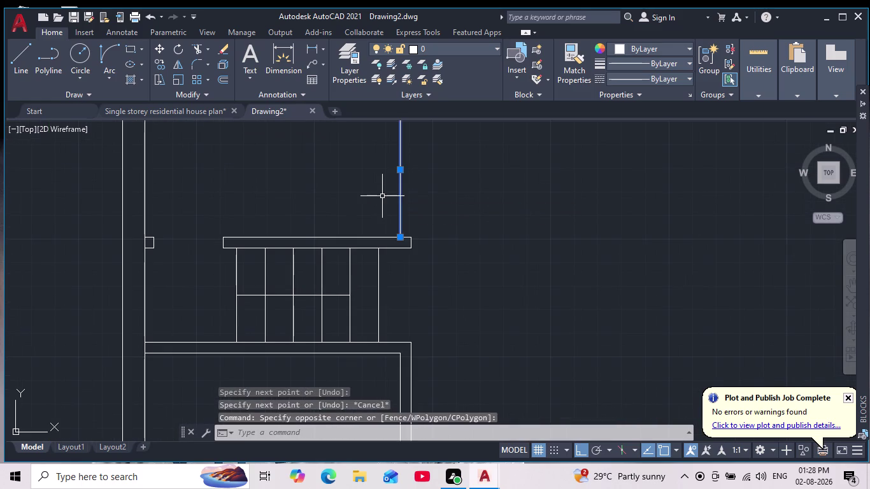
key(Delete)
scroll(down, 3)
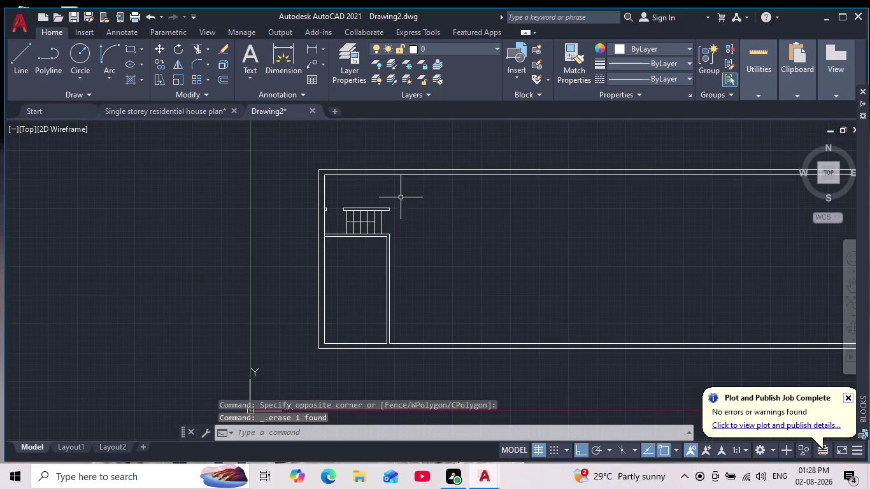
key(Escape)
key(Escape)
scroll(down, 3)
scroll(up, 3)
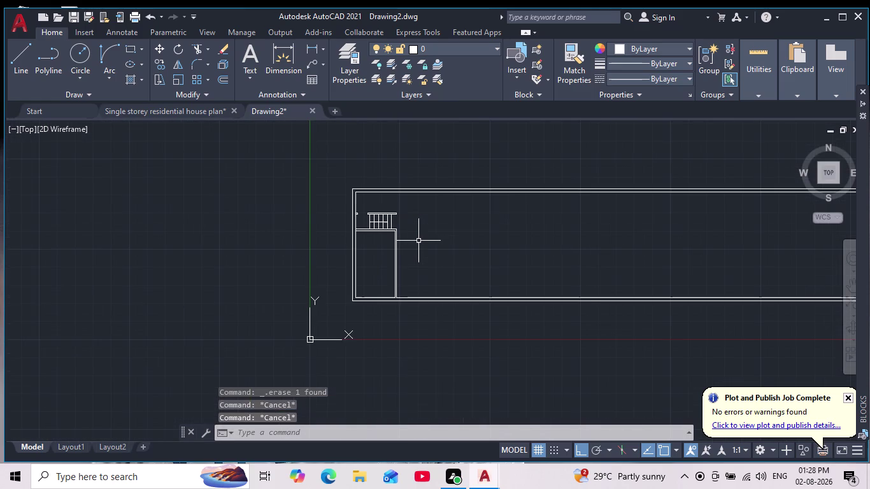
scroll(up, 3)
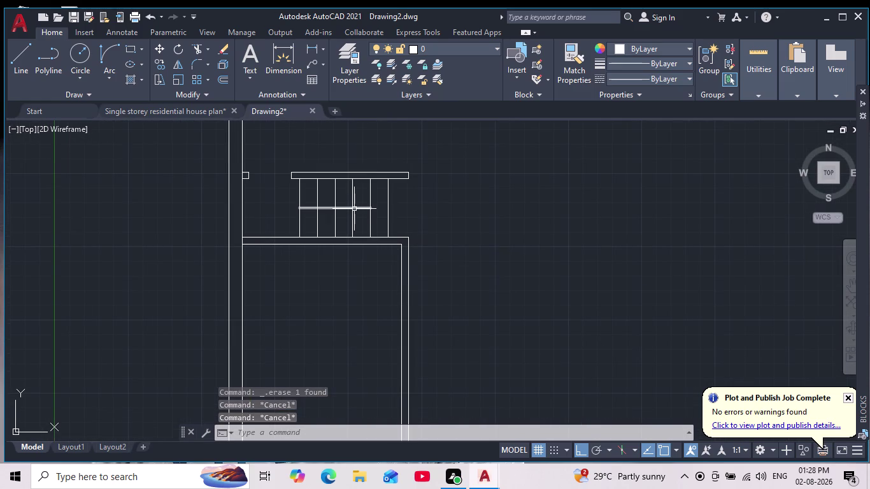
Extend the middle stair line to meet the last tread line.
text(ex)
key(Return)
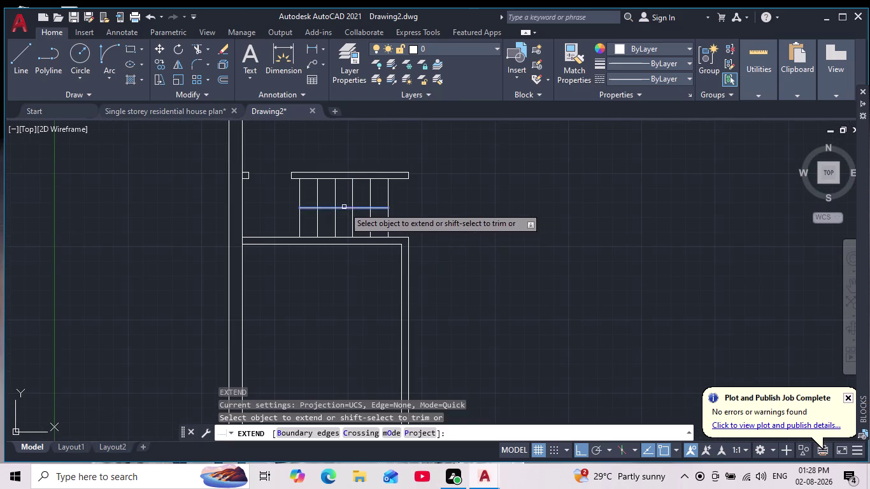
click(364, 207)
key(Escape)
scroll(down, 3)
scroll(up, 3)
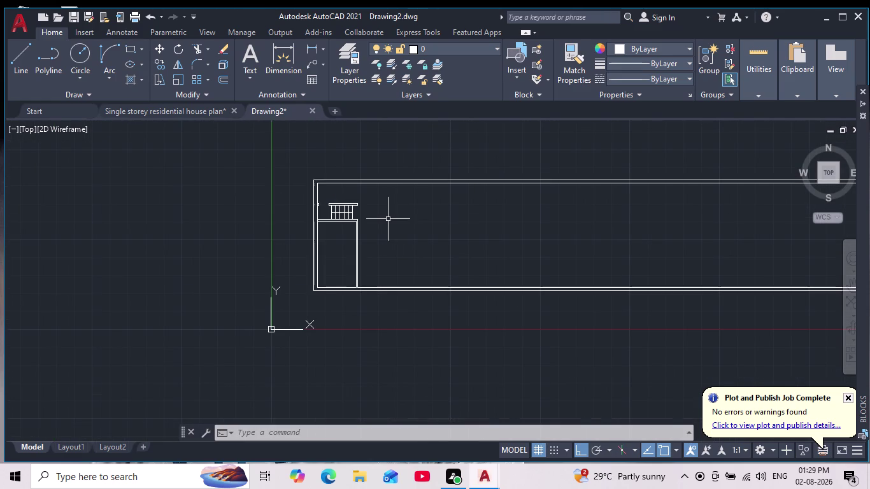
scroll(down, 3)
scroll(up, 3)
scroll(down, 3)
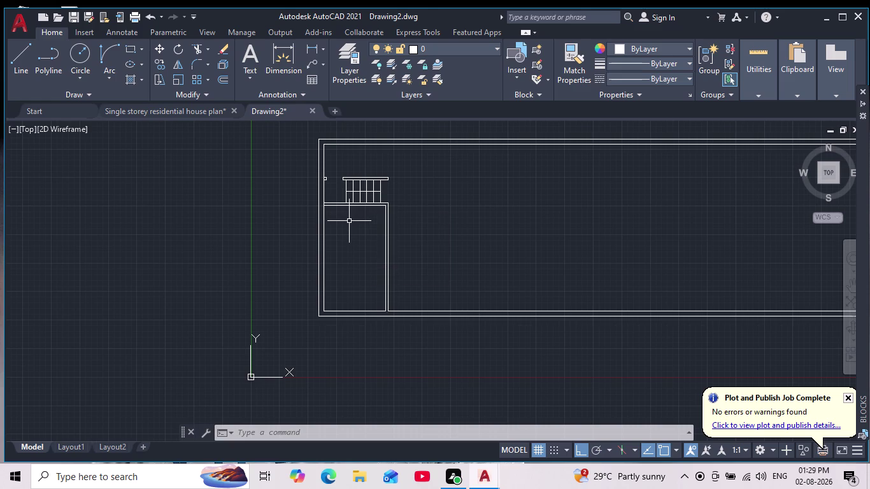
scroll(down, 3)
scroll(up, 3)
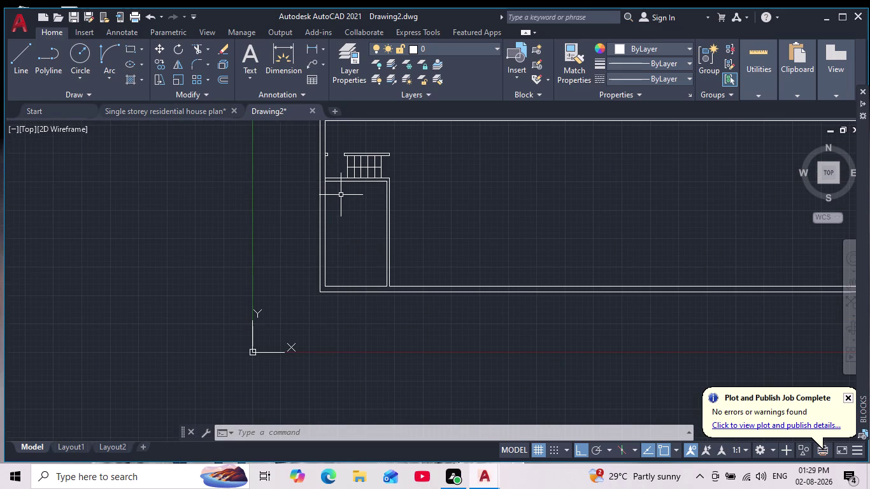
key(o)
key(Return)
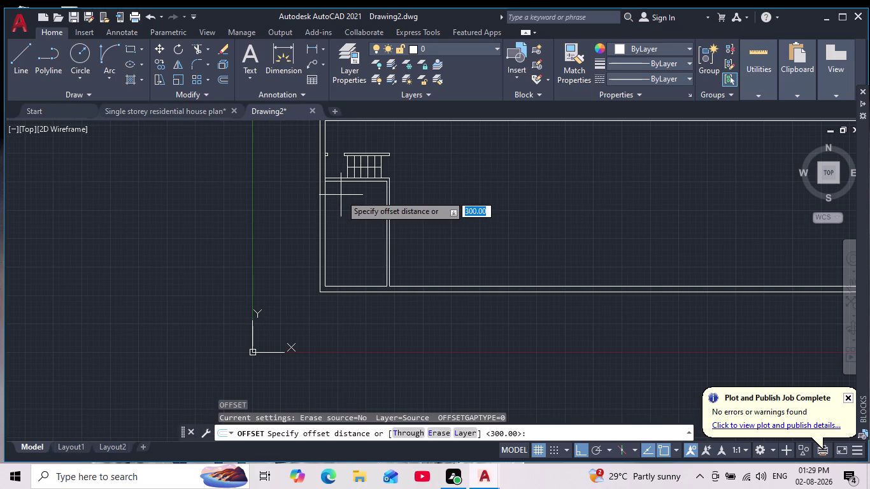